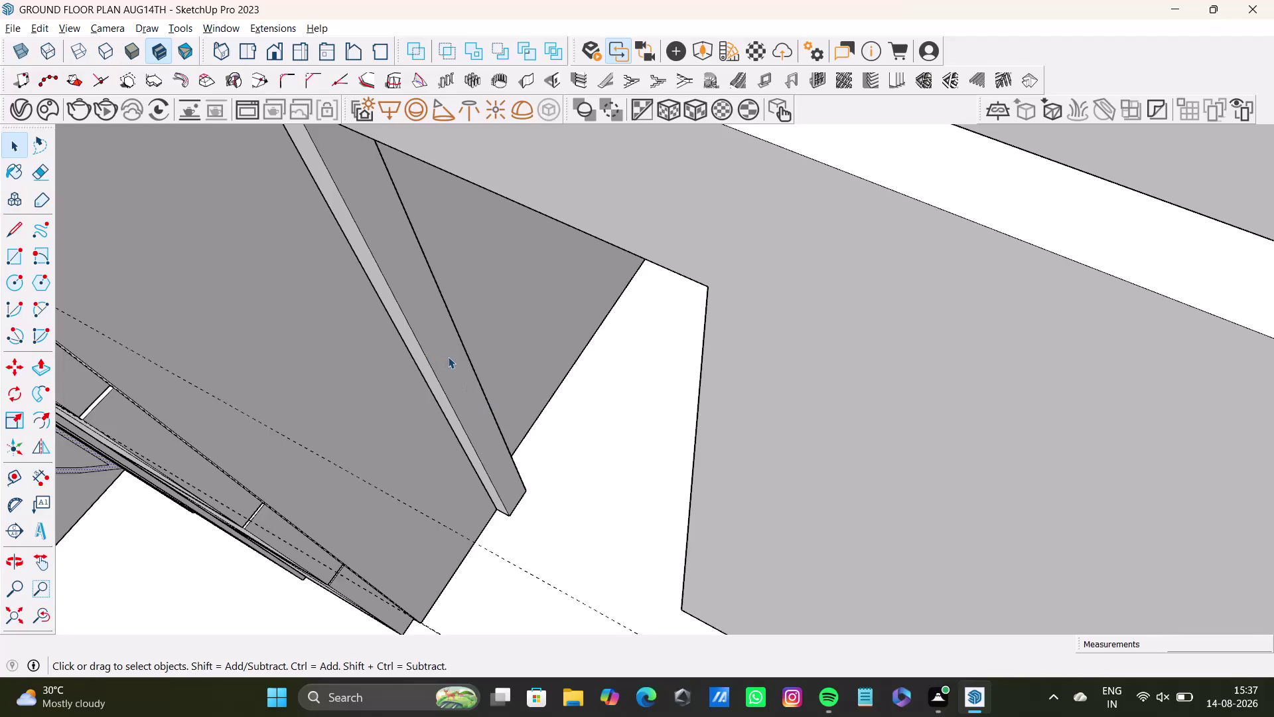
Adjust geometry with the Push/Pull tool, then return to the Select tool.
double_click(448, 356)
drag(454, 361, 458, 367)
double_click(463, 374)
key(p)
drag(466, 385, 498, 401)
key(space)
scroll(down, 3)
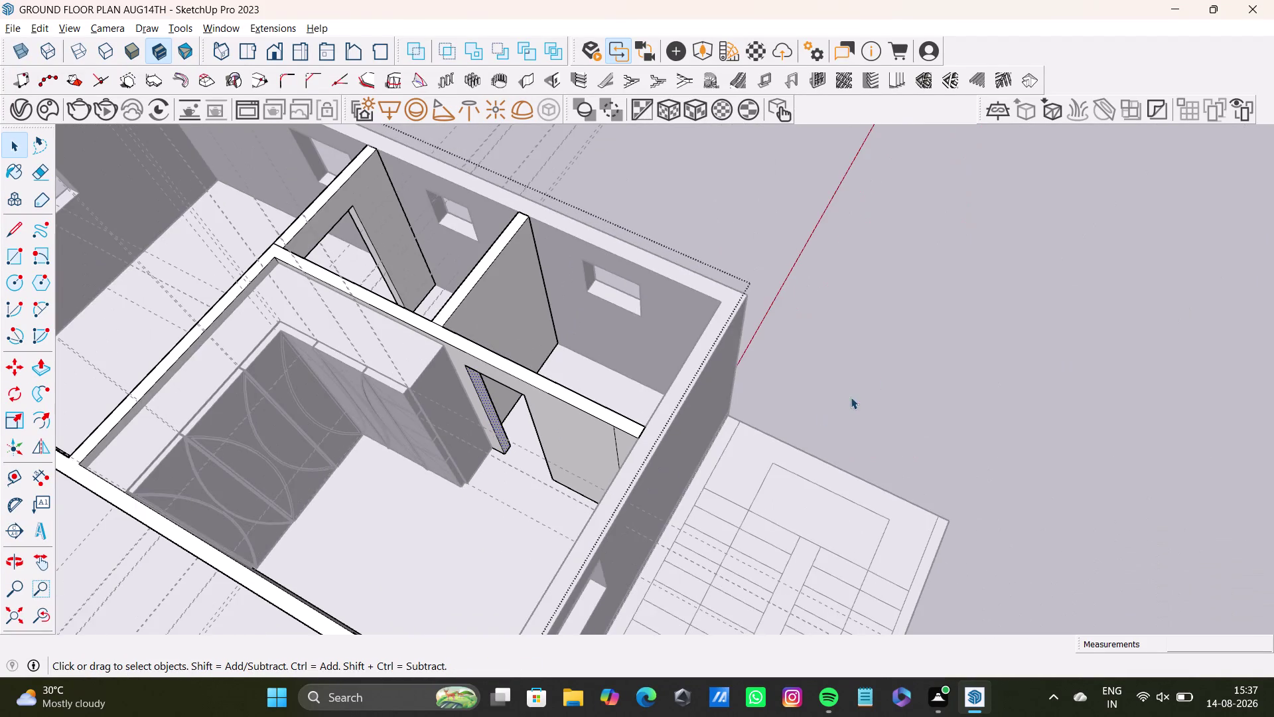
click(912, 363)
key(space)
Orbit into the wardrobe room around the arched-door wardrobes.
middle_drag(236, 444, 203, 331)
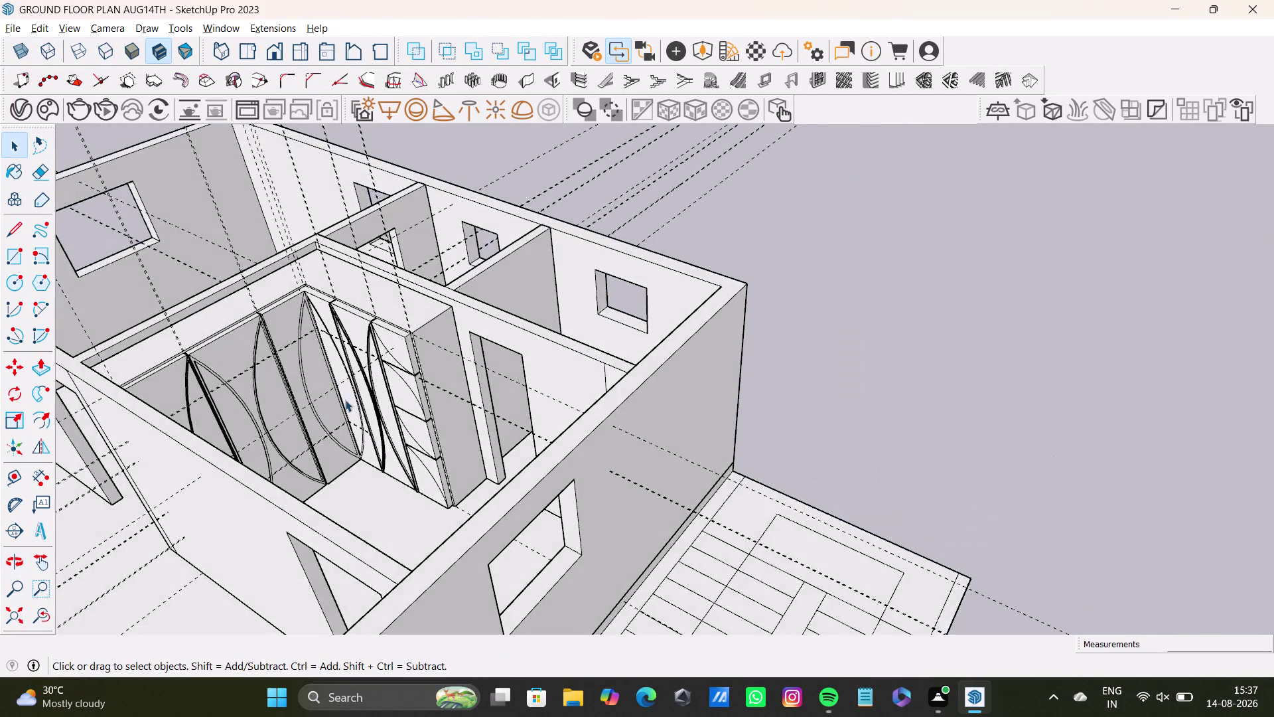
scroll(up, 3)
middle_drag(345, 399, 480, 362)
middle_drag(537, 399, 125, 426)
middle_drag(321, 394, 491, 568)
middle_drag(532, 585, 805, 577)
middle_drag(716, 528, 530, 654)
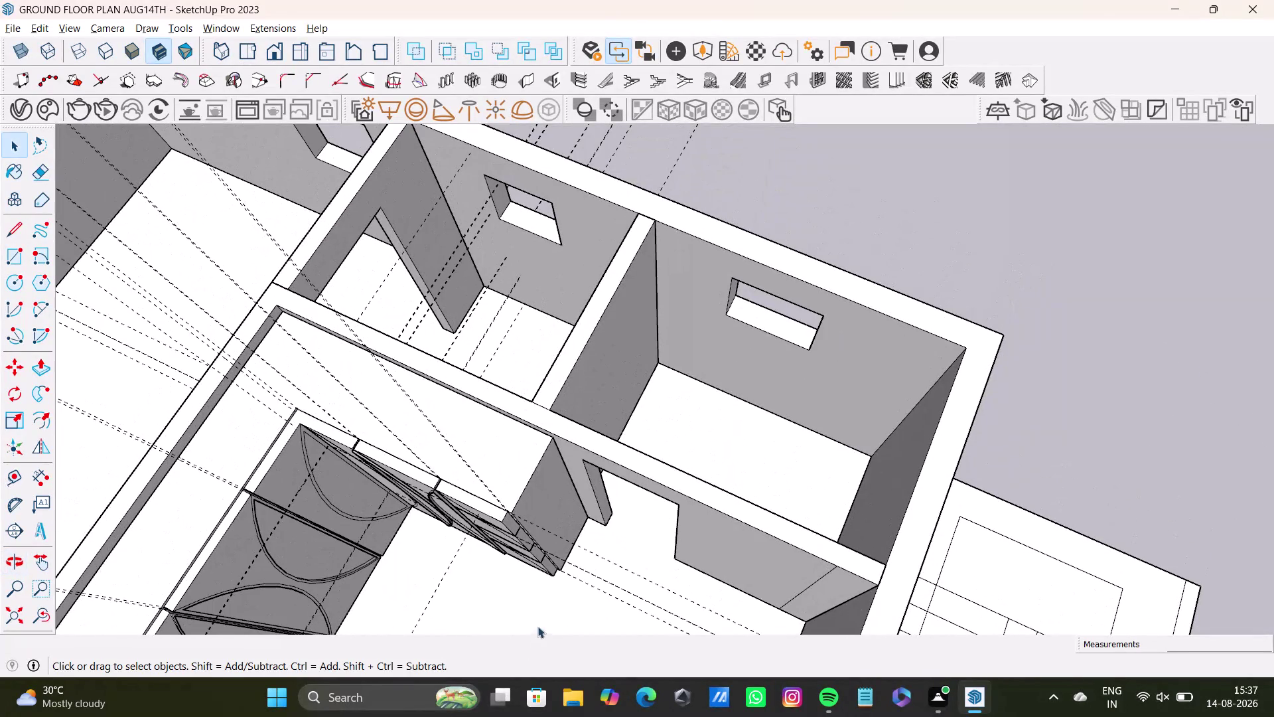
scroll(up, 3)
Inspect the wardrobe's top and side edge, then orbit back over the floor plan.
middle_drag(511, 518, 651, 369)
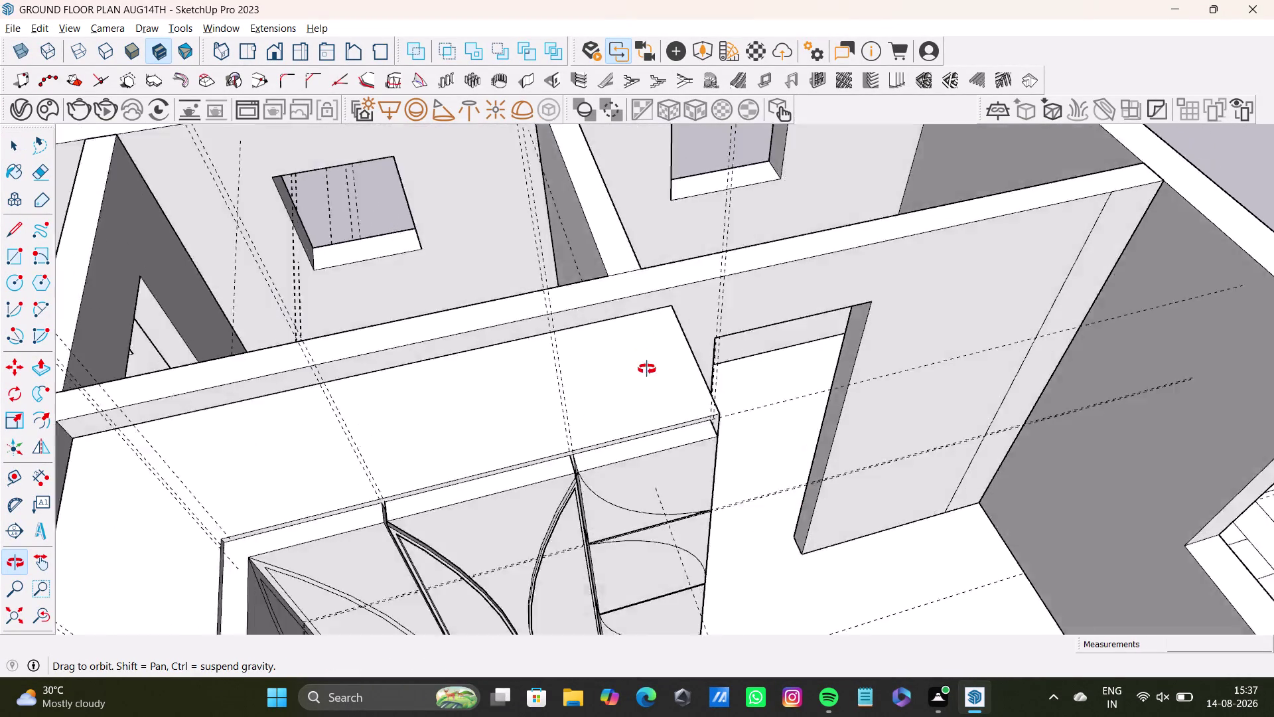
middle_drag(650, 370, 580, 479)
scroll(up, 3)
middle_drag(563, 509, 386, 438)
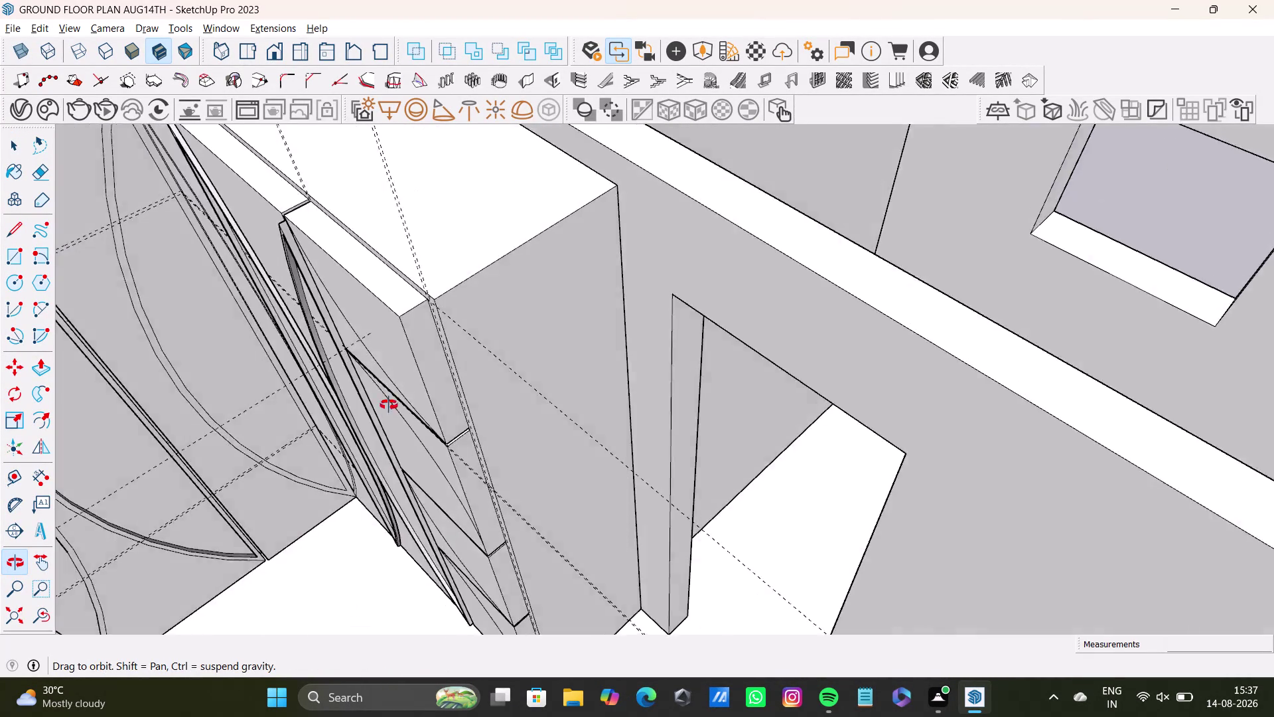
middle_drag(386, 438, 349, 534)
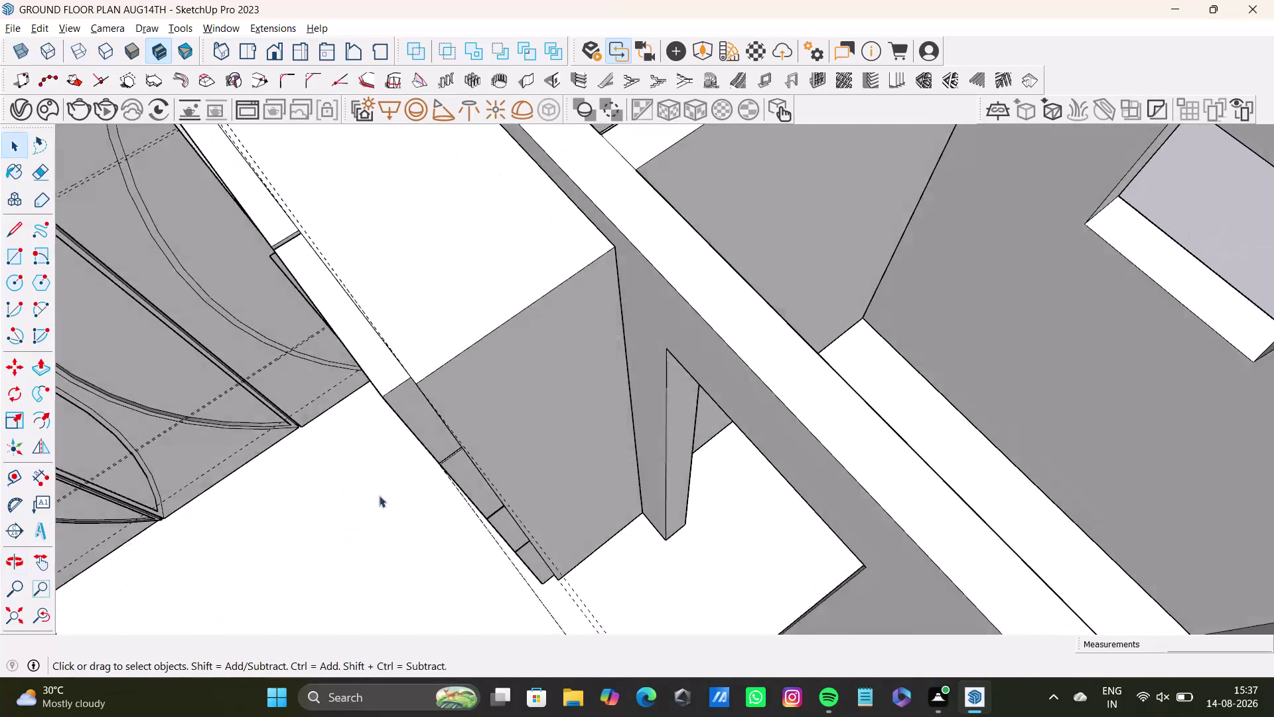
scroll(down, 3)
middle_drag(485, 511, 442, 623)
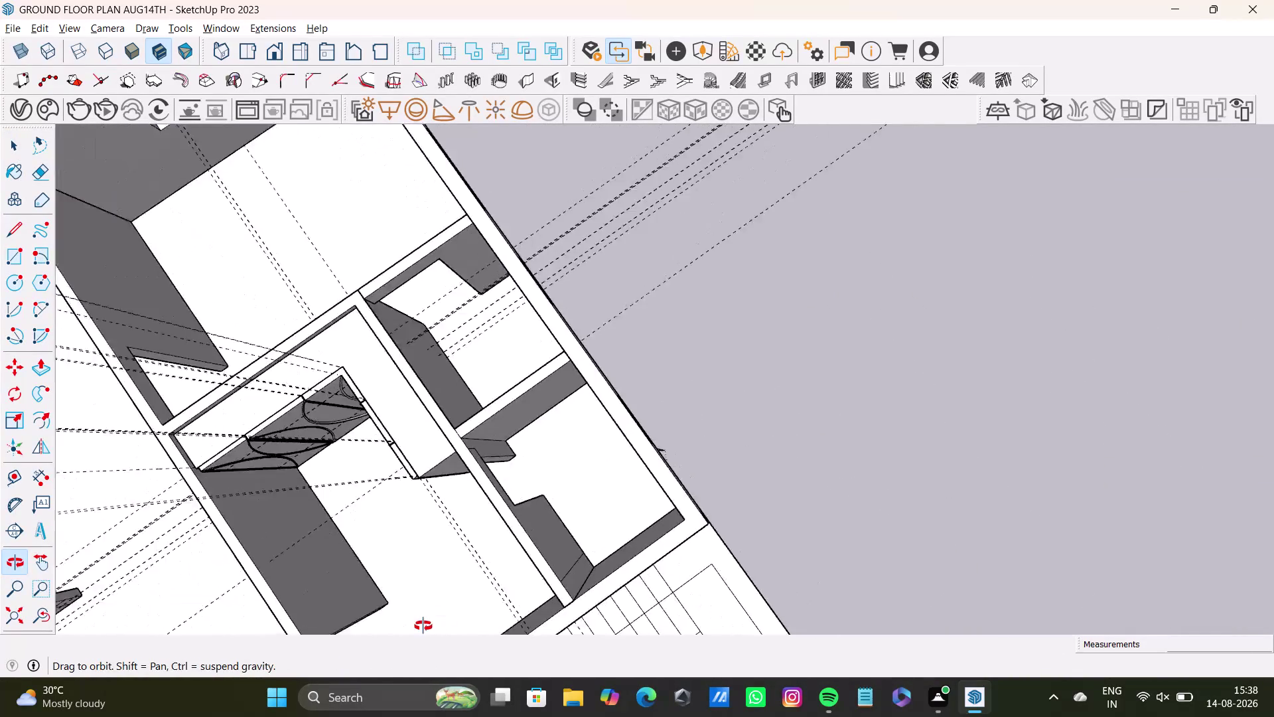
middle_drag(442, 623, 373, 620)
Orbit past the rooms beside the wardrobes to face the bathroom vanity.
scroll(up, 3)
middle_drag(526, 450, 612, 574)
middle_drag(611, 536, 463, 341)
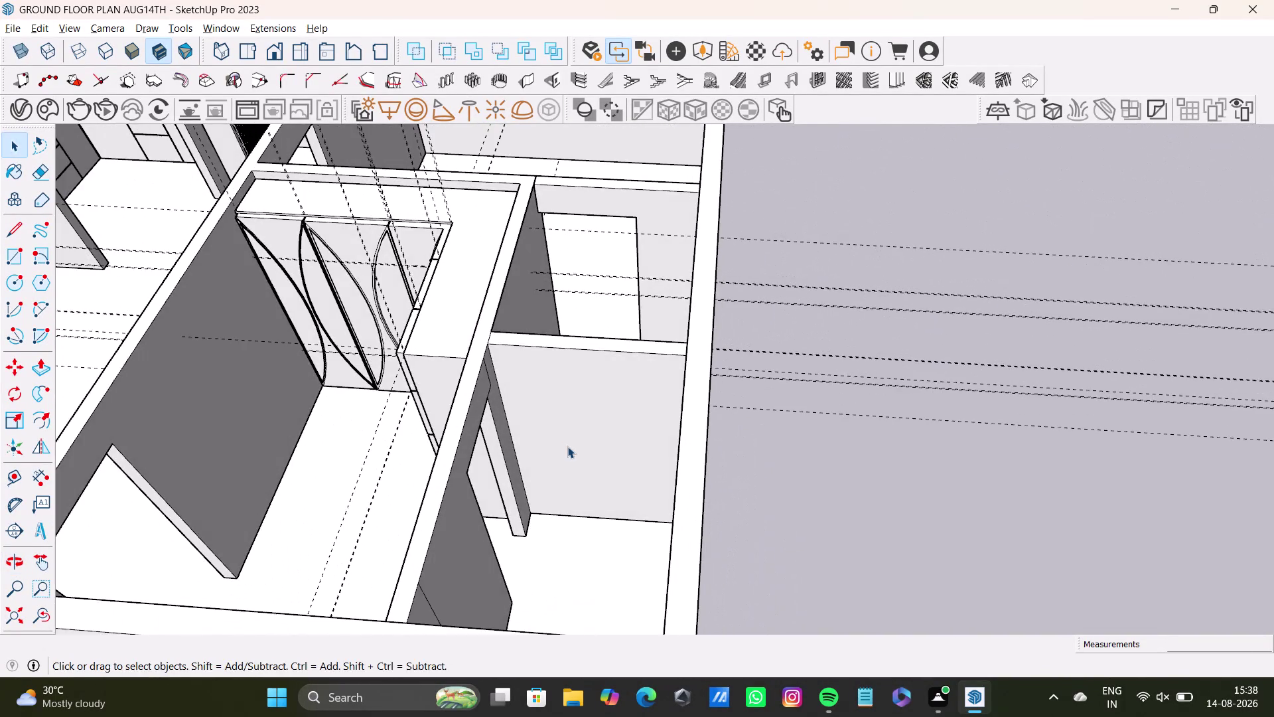
middle_drag(567, 446, 543, 511)
middle_drag(601, 416, 668, 685)
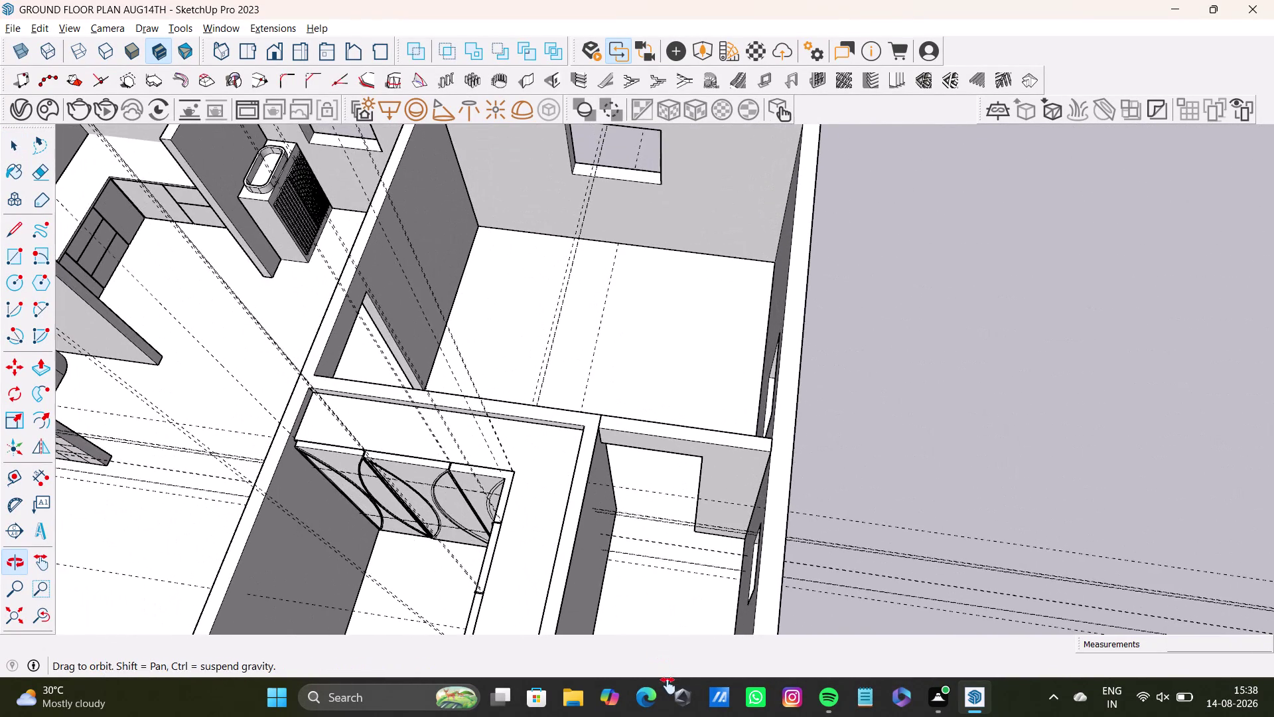
middle_drag(669, 685, 729, 716)
scroll(up, 3)
middle_drag(329, 223, 438, 396)
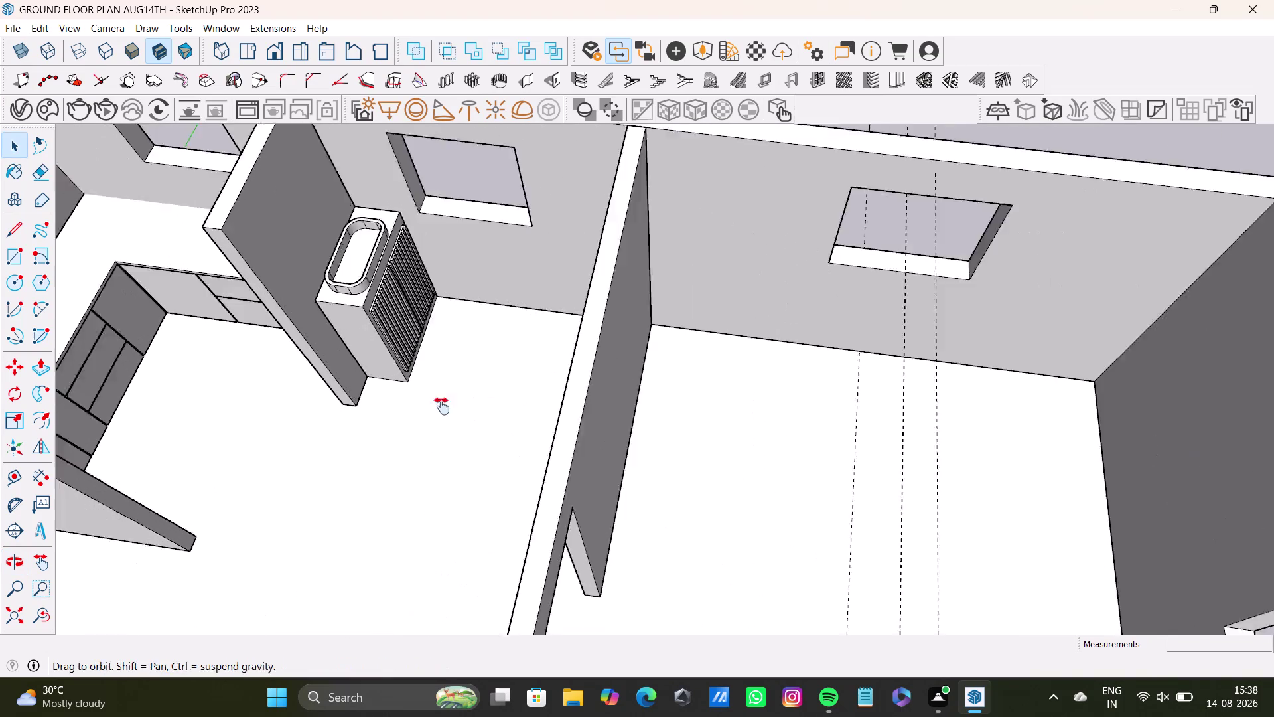
middle_drag(438, 396, 459, 458)
Select the whole fluted-door vanity basin.
double_click(416, 410)
double_click(418, 417)
click(422, 422)
click(425, 426)
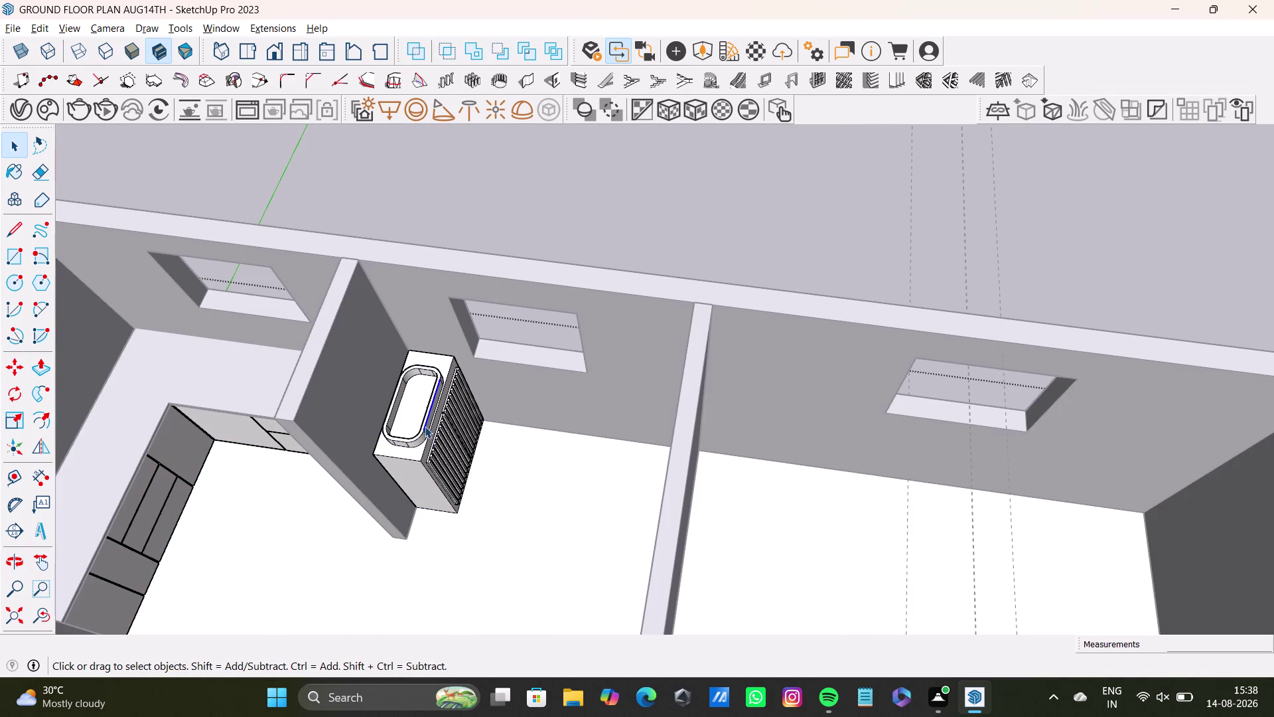
double_click(419, 441)
click(414, 440)
scroll(up, 3)
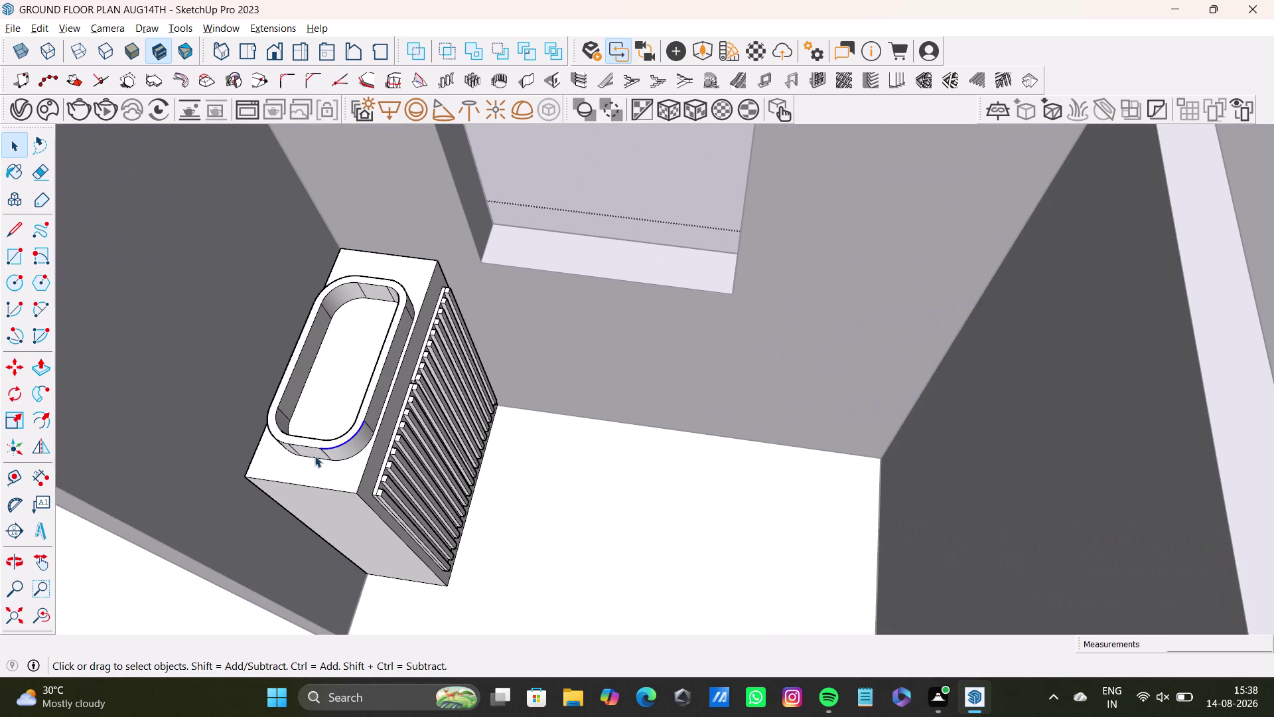
click(313, 456)
triple_click(314, 452)
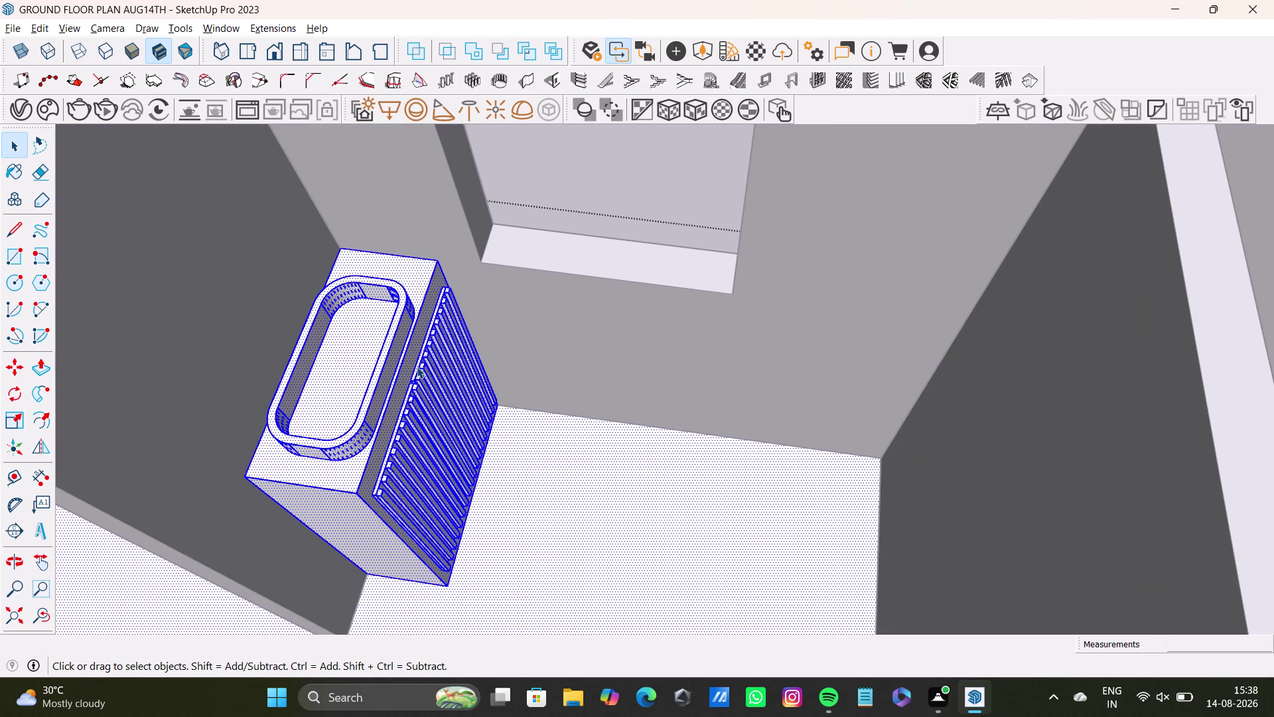
Start copying the vanity with Move, then cancel the copy.
key(m)
click(358, 492)
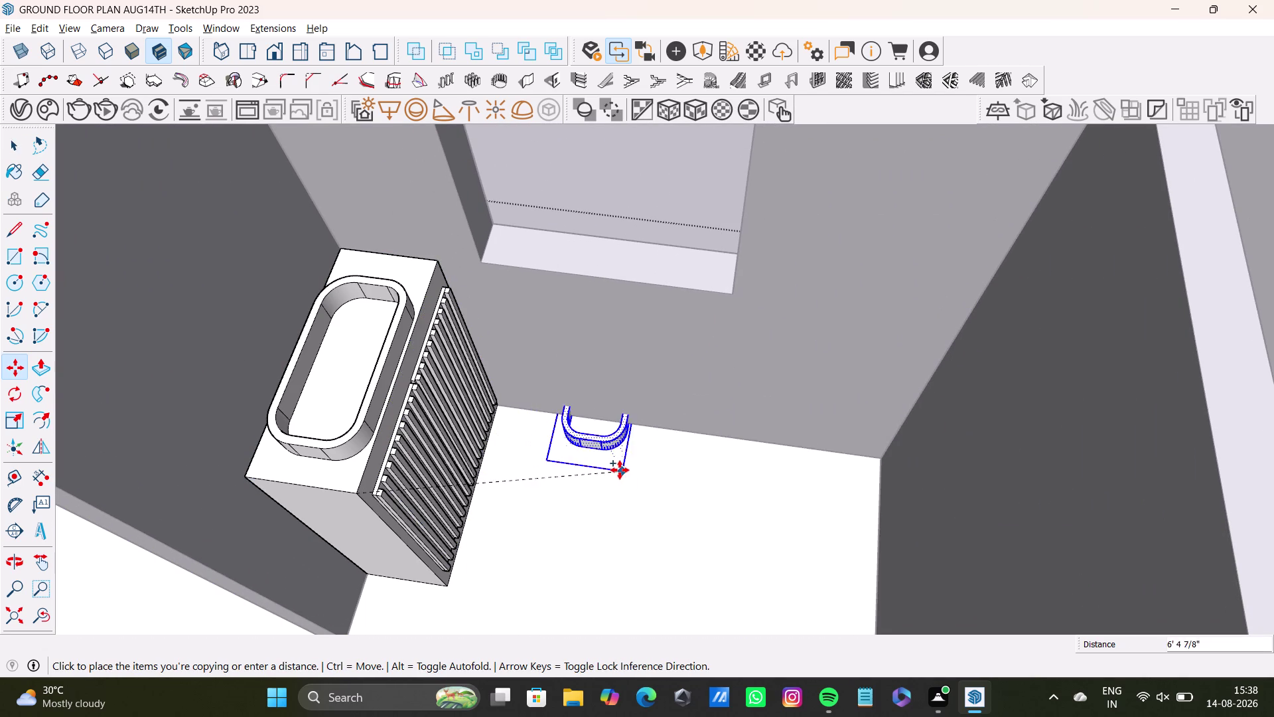
scroll(down, 3)
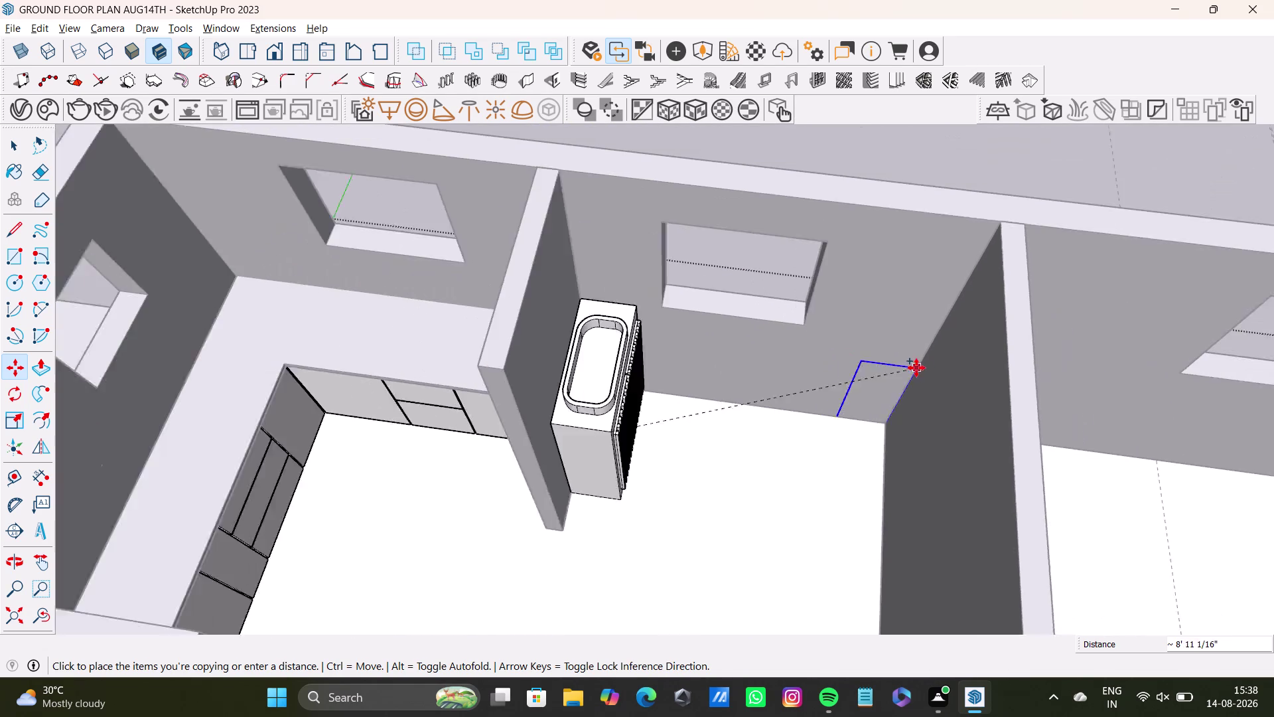
scroll(down, 3)
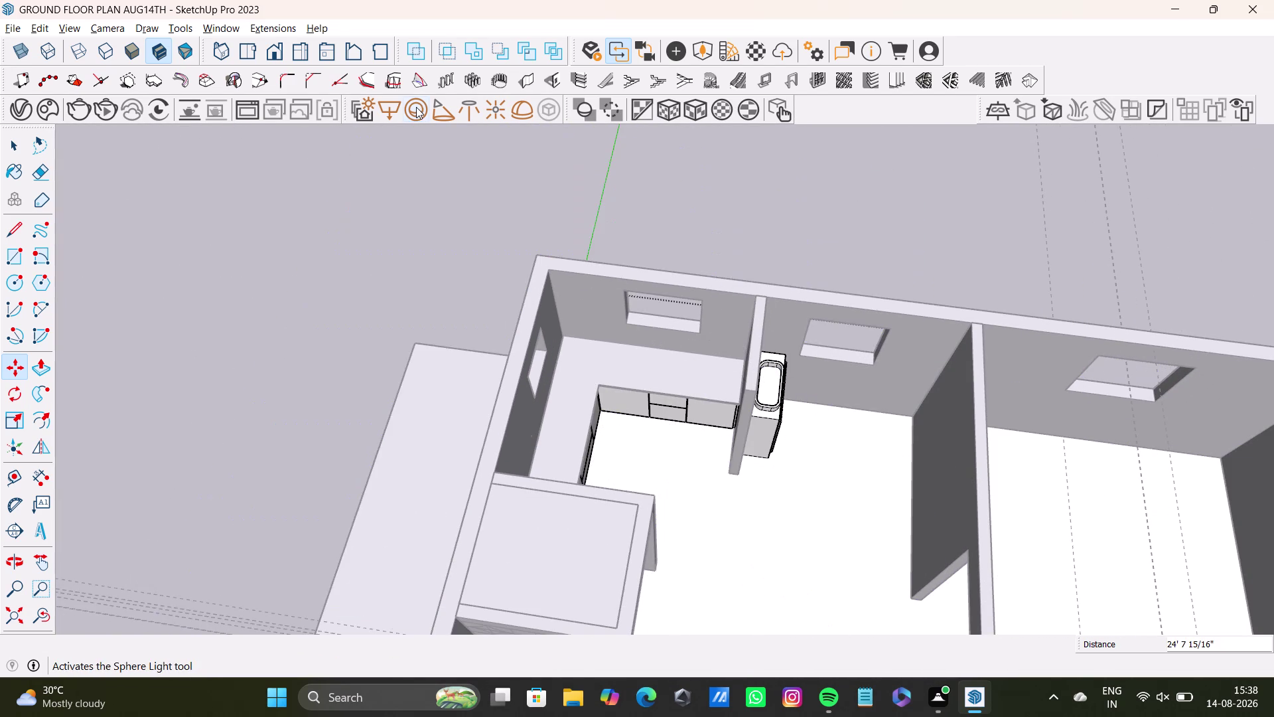
key(space)
Reselect the vanity, try copying it again, and undo the unwanted copy.
scroll(up, 3)
middle_drag(770, 392, 593, 434)
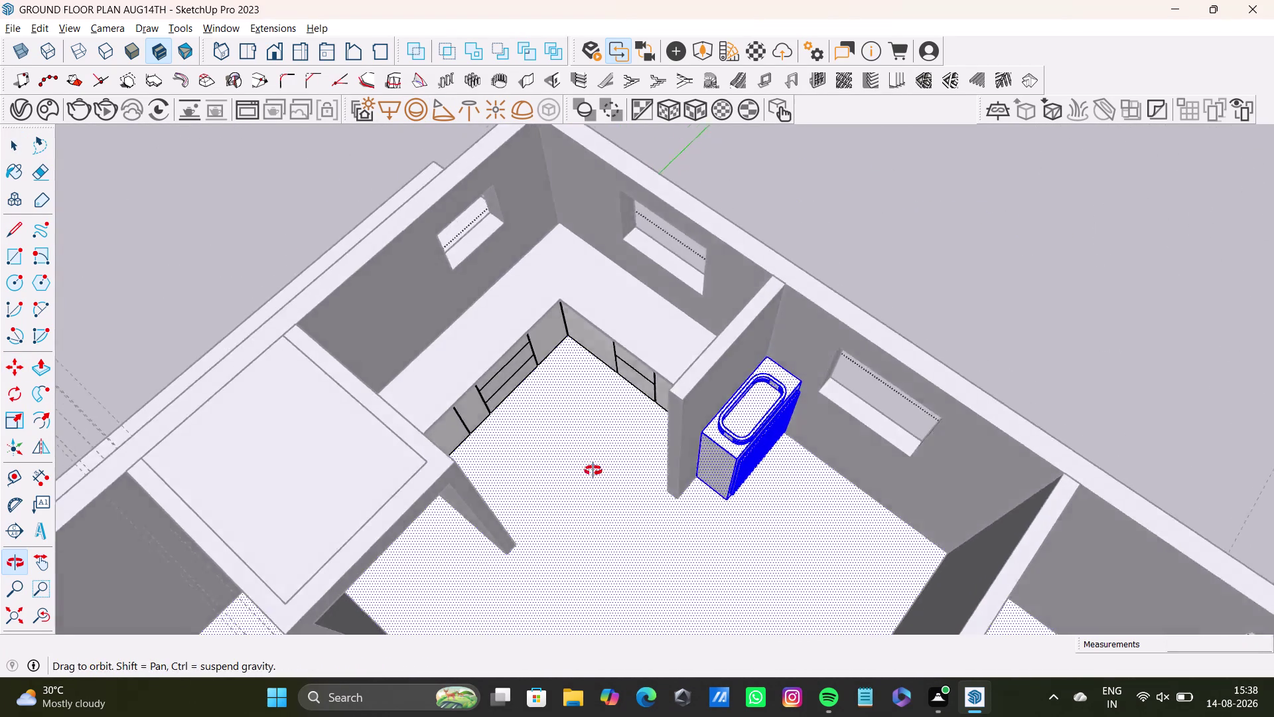
middle_drag(593, 434, 593, 496)
click(590, 433)
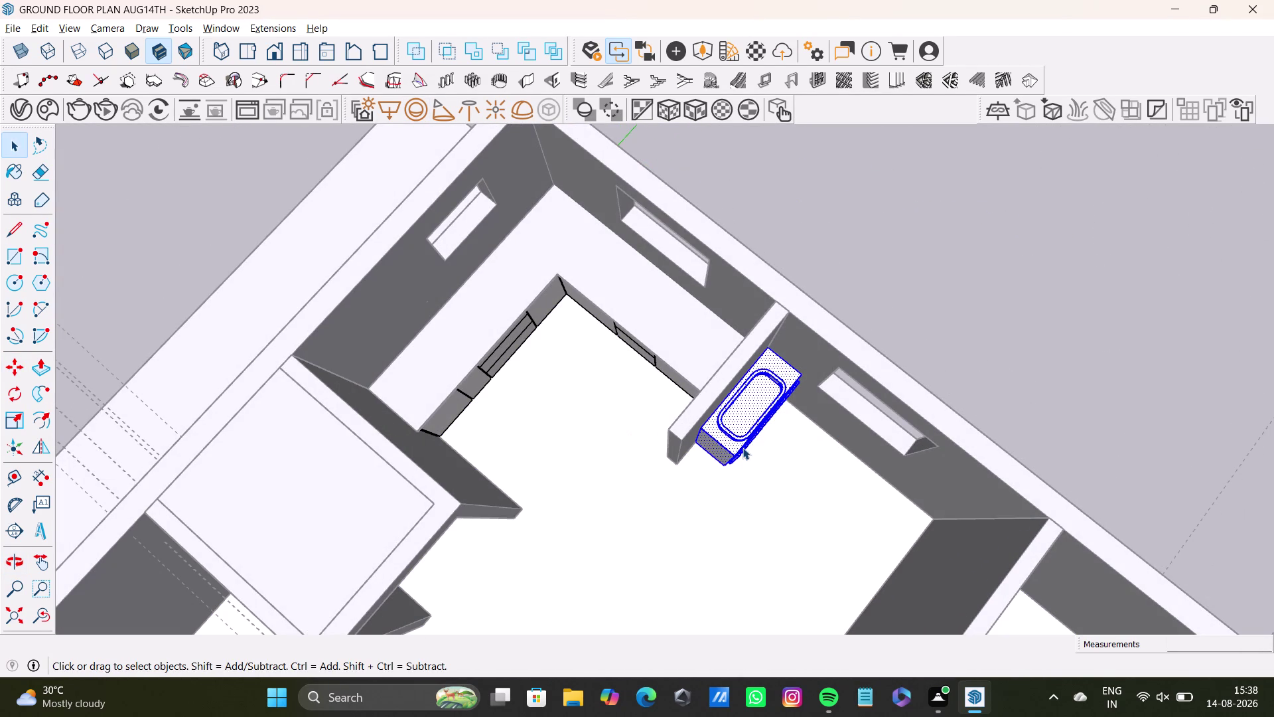
key(m)
click(731, 457)
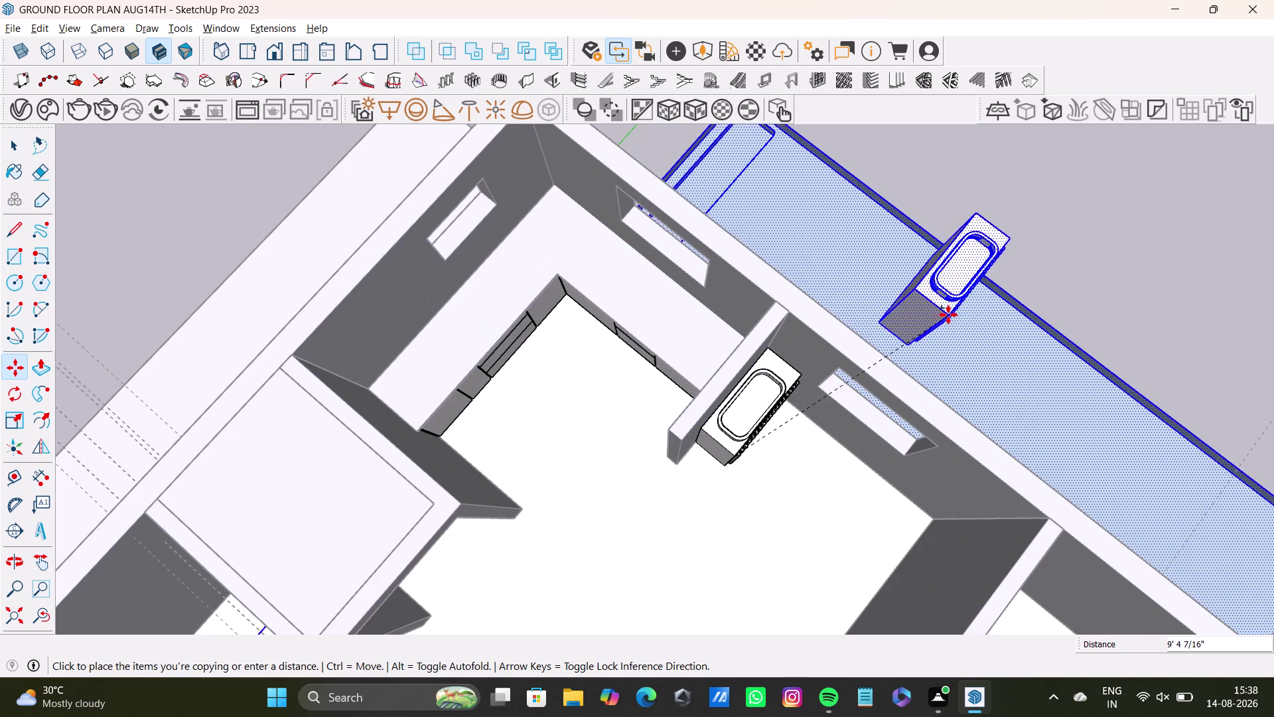
scroll(down, 3)
middle_drag(909, 268, 320, 410)
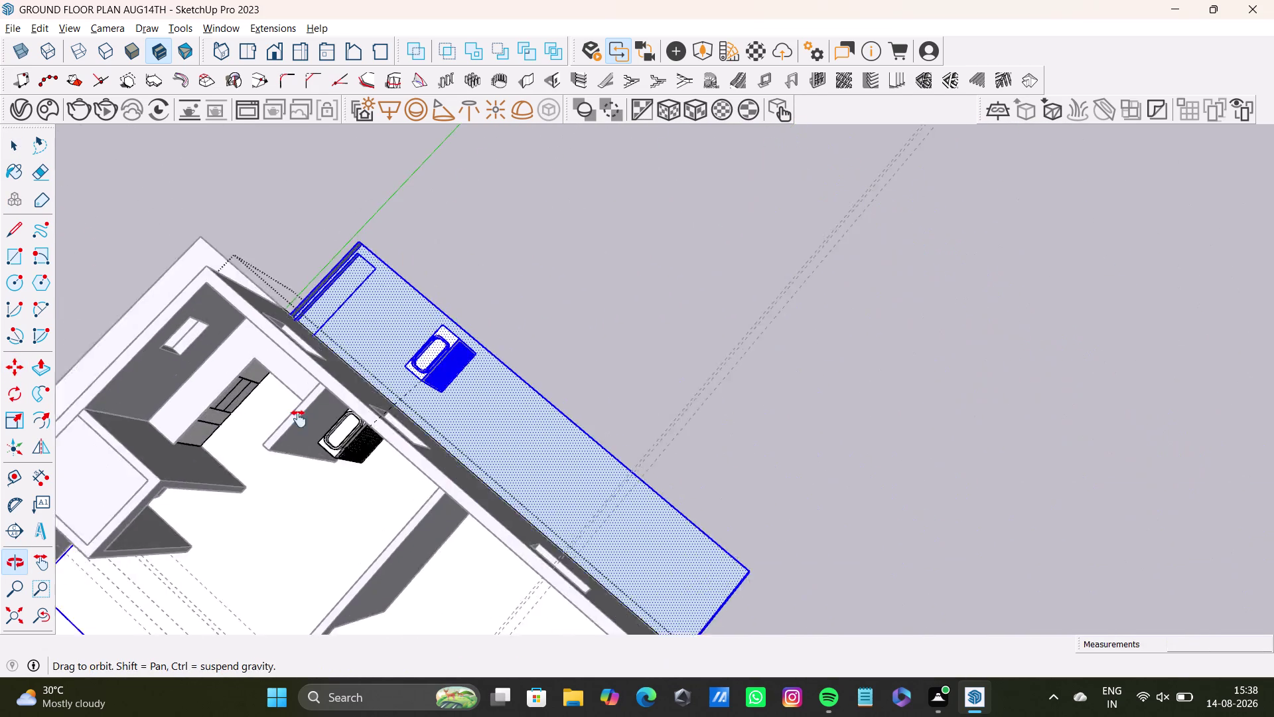
middle_drag(320, 410, 249, 438)
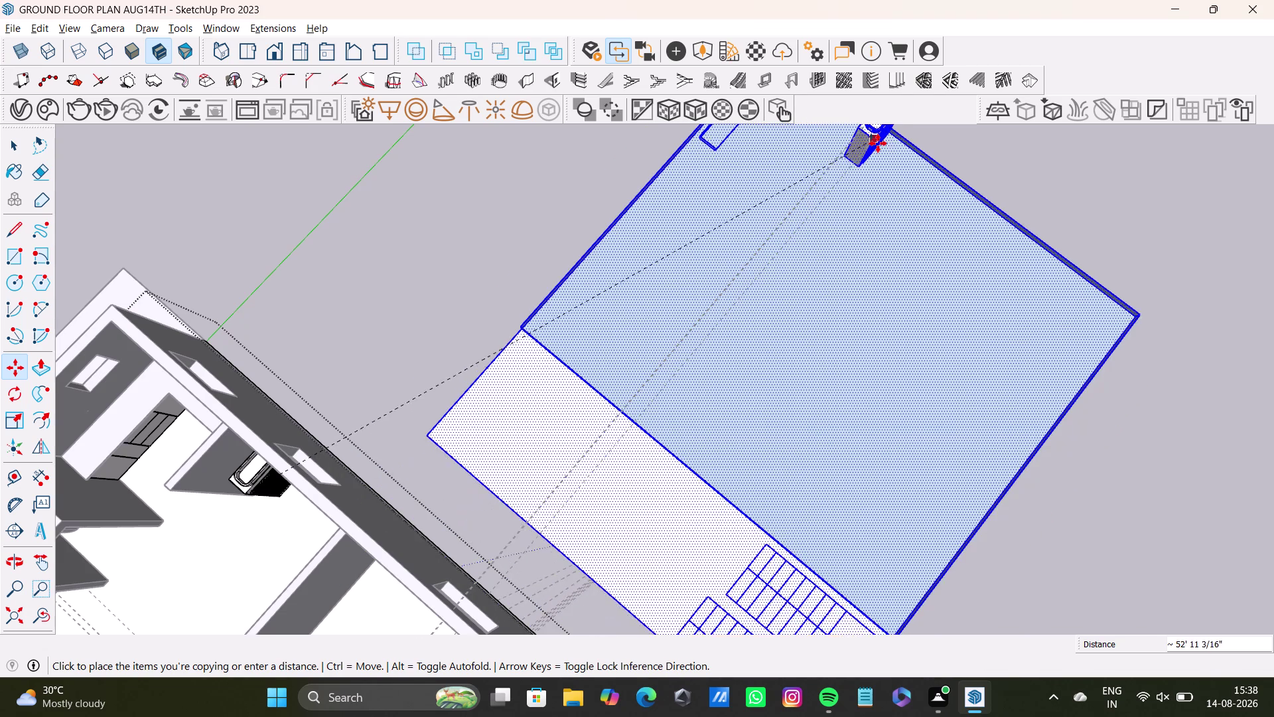
key(ctrl+z)
Return to Select and zoom back in on the bathroom vanity.
middle_drag(203, 512, 618, 375)
scroll(up, 3)
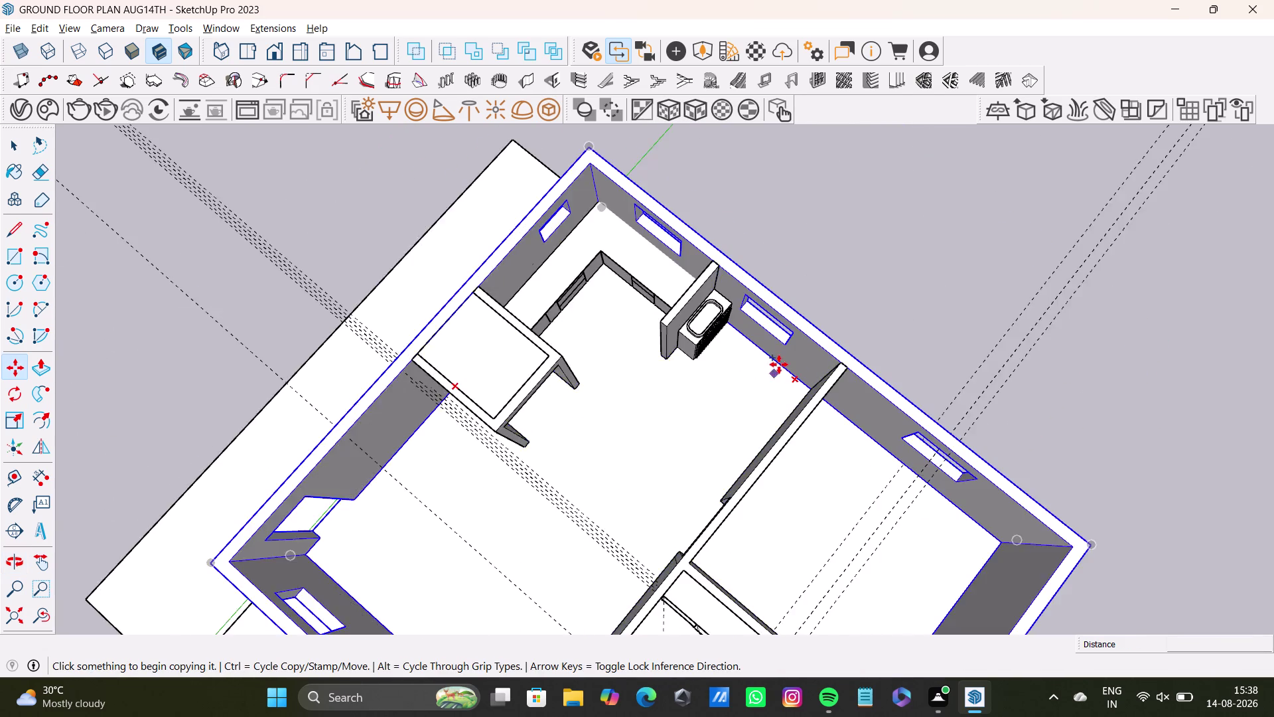
scroll(up, 3)
key(space)
scroll(up, 3)
middle_drag(614, 309, 729, 279)
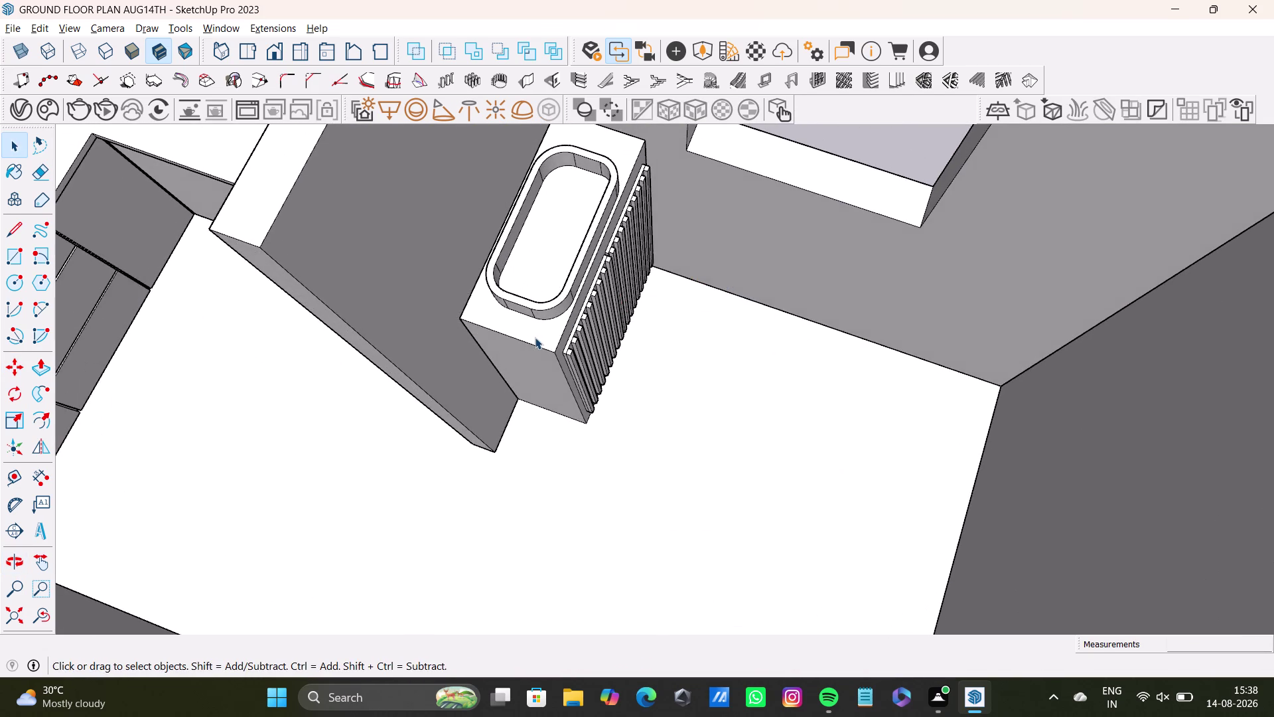
Reselect the entire vanity basin.
triple_click(535, 338)
click(544, 344)
double_click(549, 357)
click(548, 345)
double_click(547, 345)
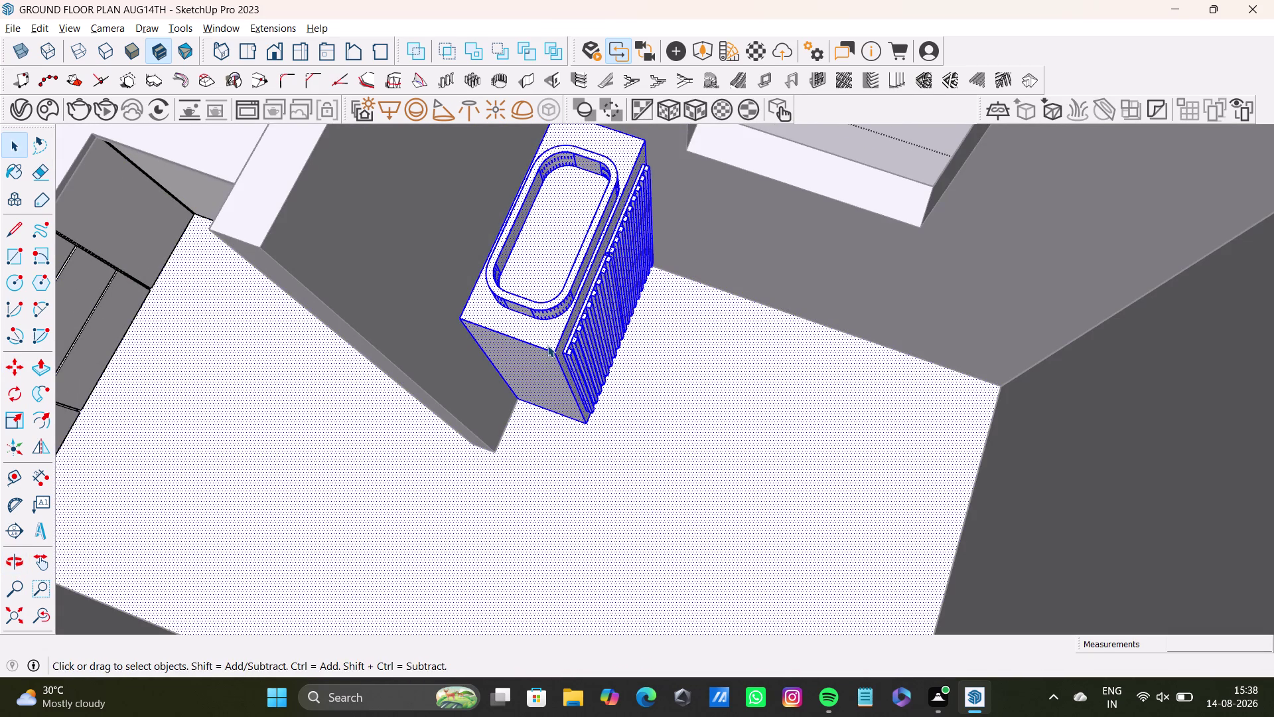
double_click(548, 344)
click(548, 344)
triple_click(547, 358)
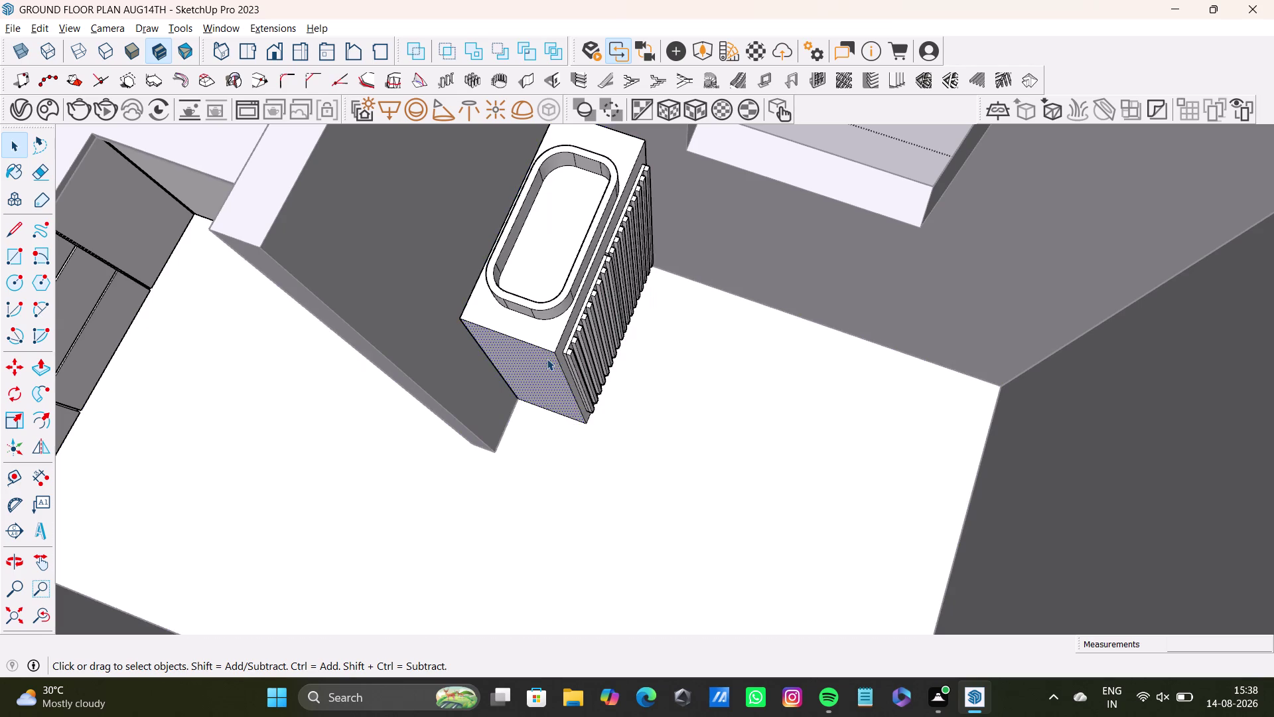
Select the vanity's front and top faces.
double_click(549, 361)
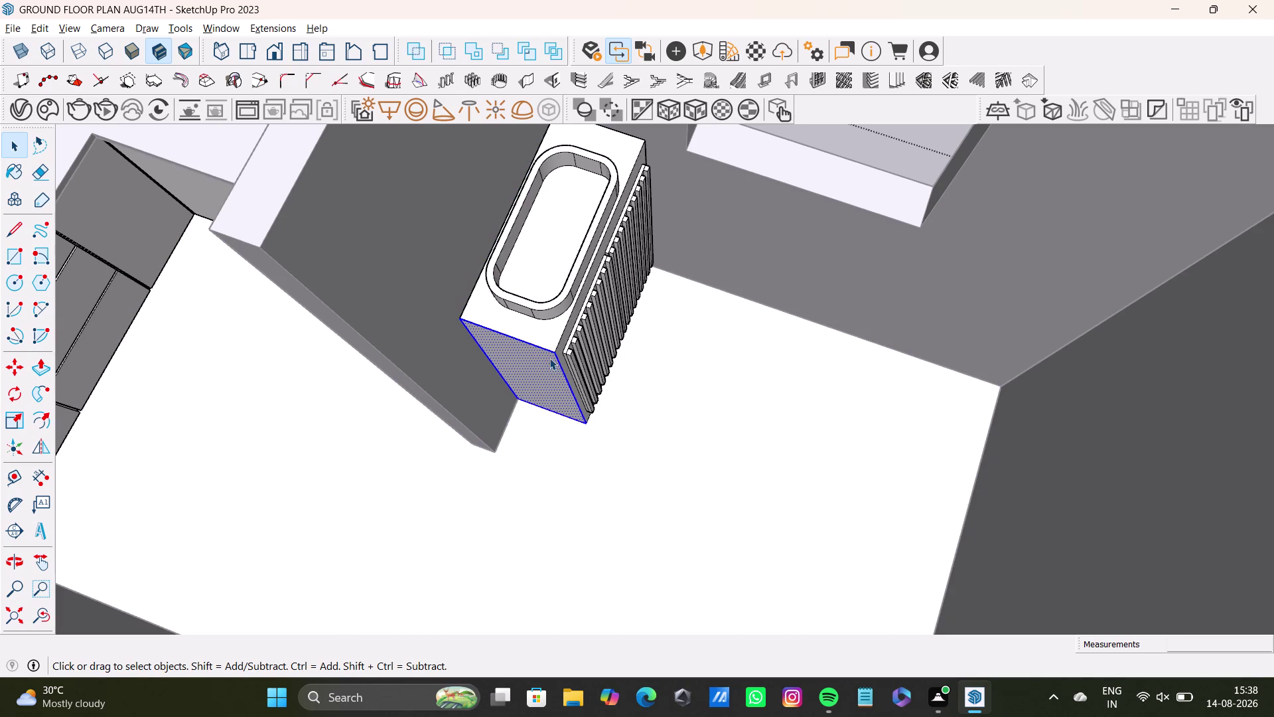
double_click(551, 341)
double_click(564, 356)
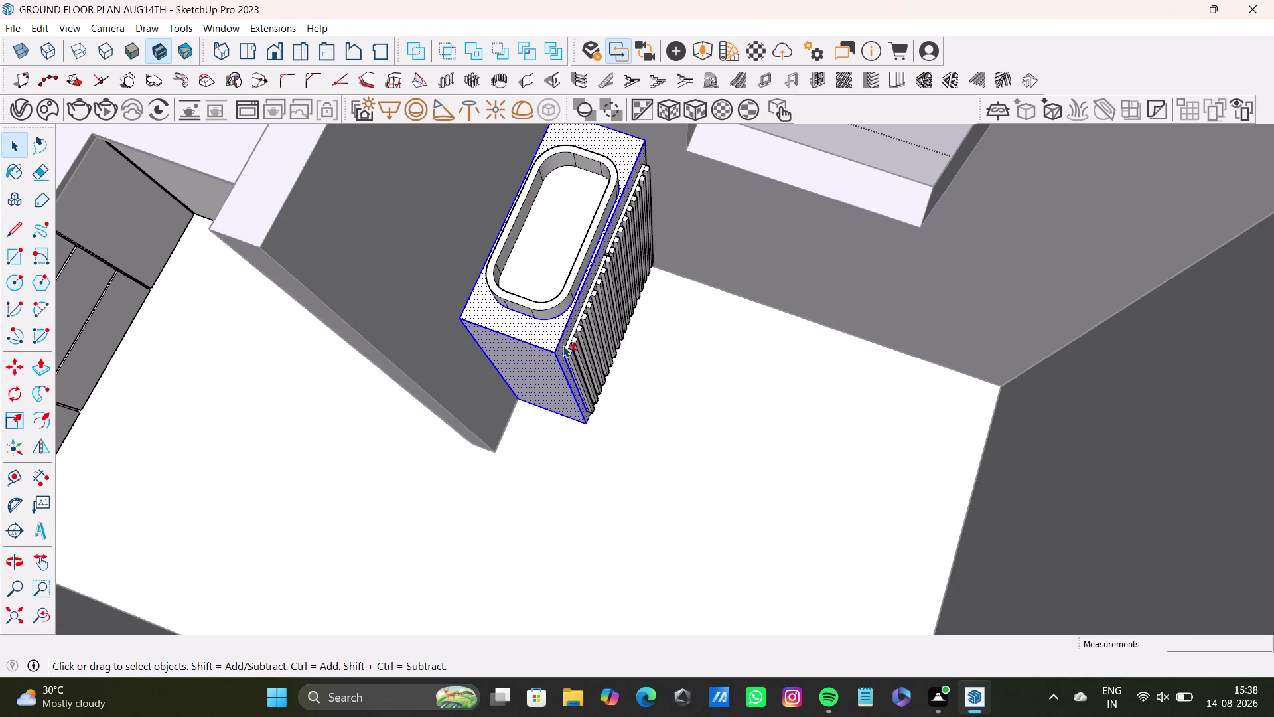
double_click(562, 343)
double_click(565, 339)
Orbit around the vanity and away toward the house model.
middle_drag(578, 344, 516, 348)
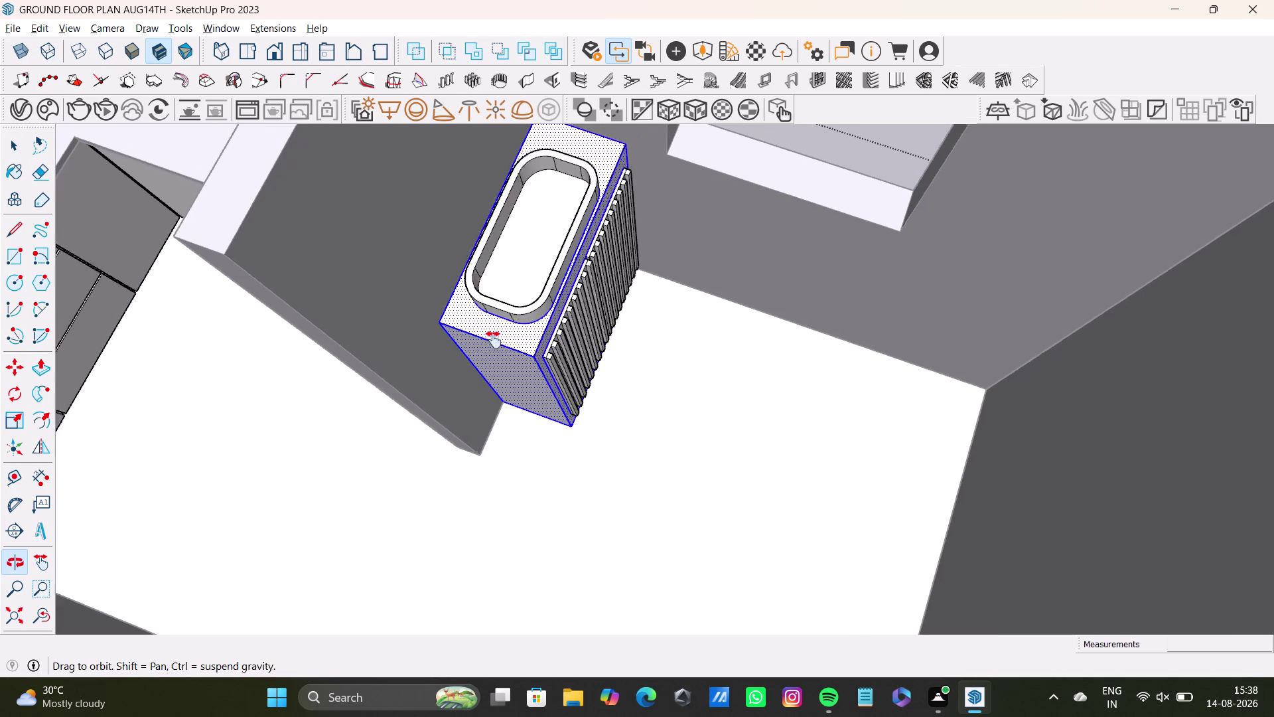
middle_drag(516, 349, 443, 276)
middle_drag(535, 299, 738, 485)
middle_drag(753, 522, 509, 230)
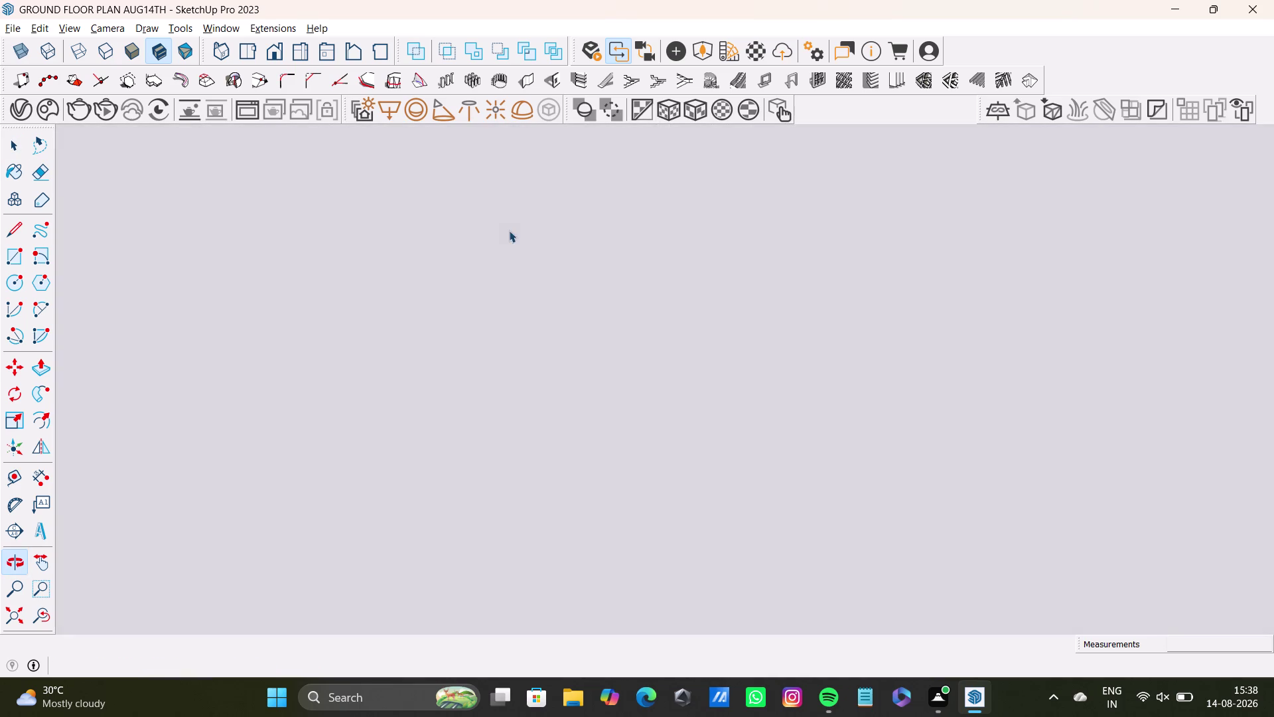
middle_drag(595, 386, 831, 436)
click(16, 605)
middle_drag(614, 315, 545, 680)
Zoom and orbit back in close to the vanity basin.
scroll(up, 3)
middle_drag(780, 451, 182, 588)
scroll(up, 3)
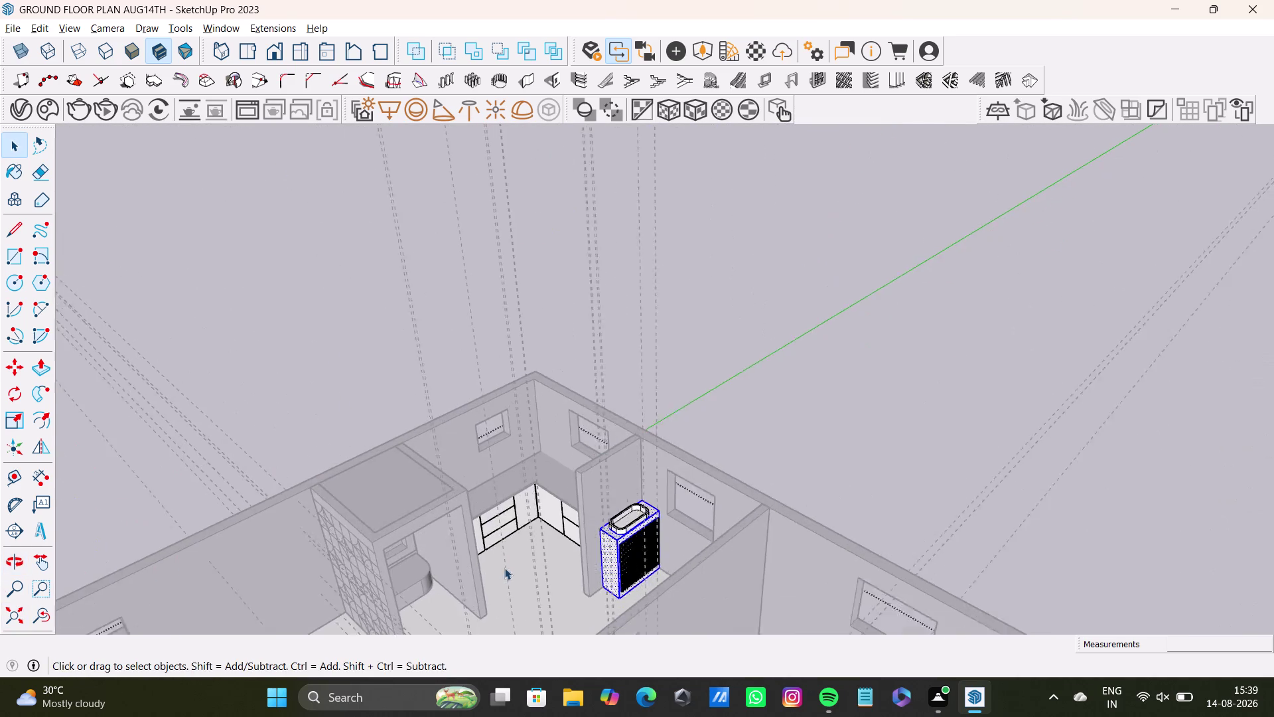
scroll(up, 3)
middle_drag(537, 557, 272, 485)
scroll(up, 3)
middle_drag(335, 470, 551, 540)
middle_drag(231, 496, 470, 448)
scroll(up, 3)
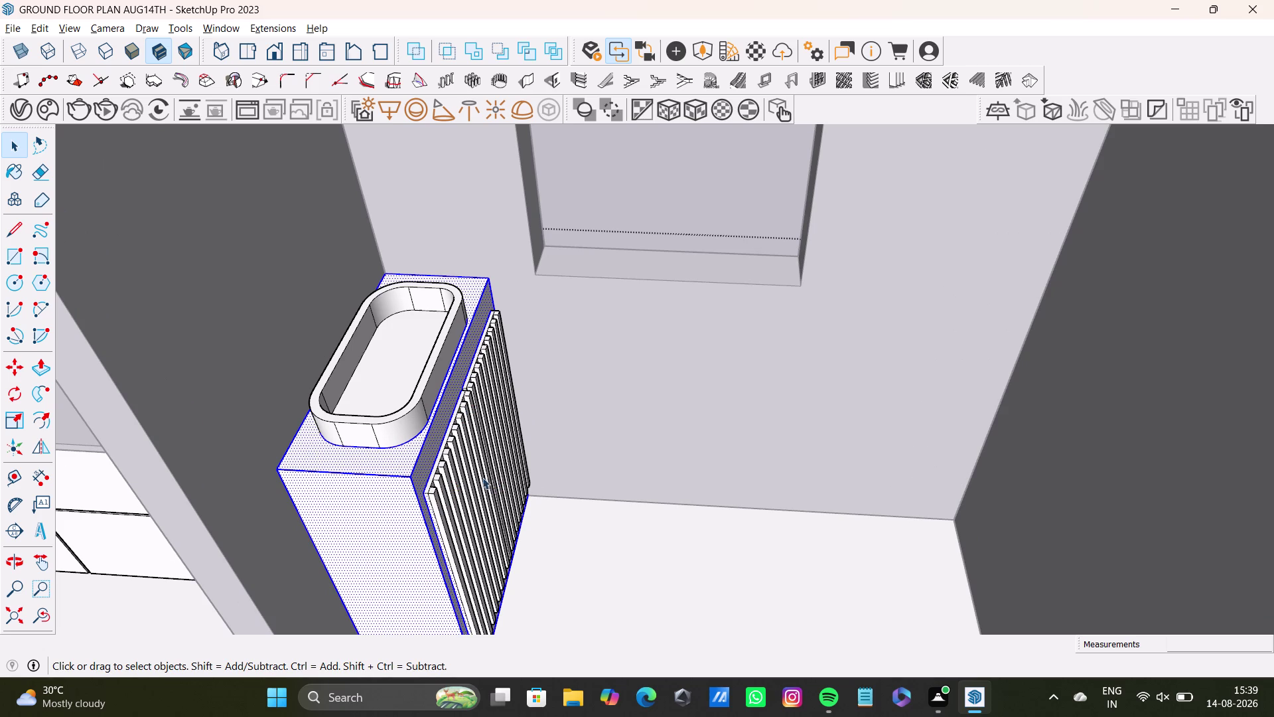
Inspect the vanity basin geometry by opening its groups and faces.
double_click(368, 424)
double_click(398, 429)
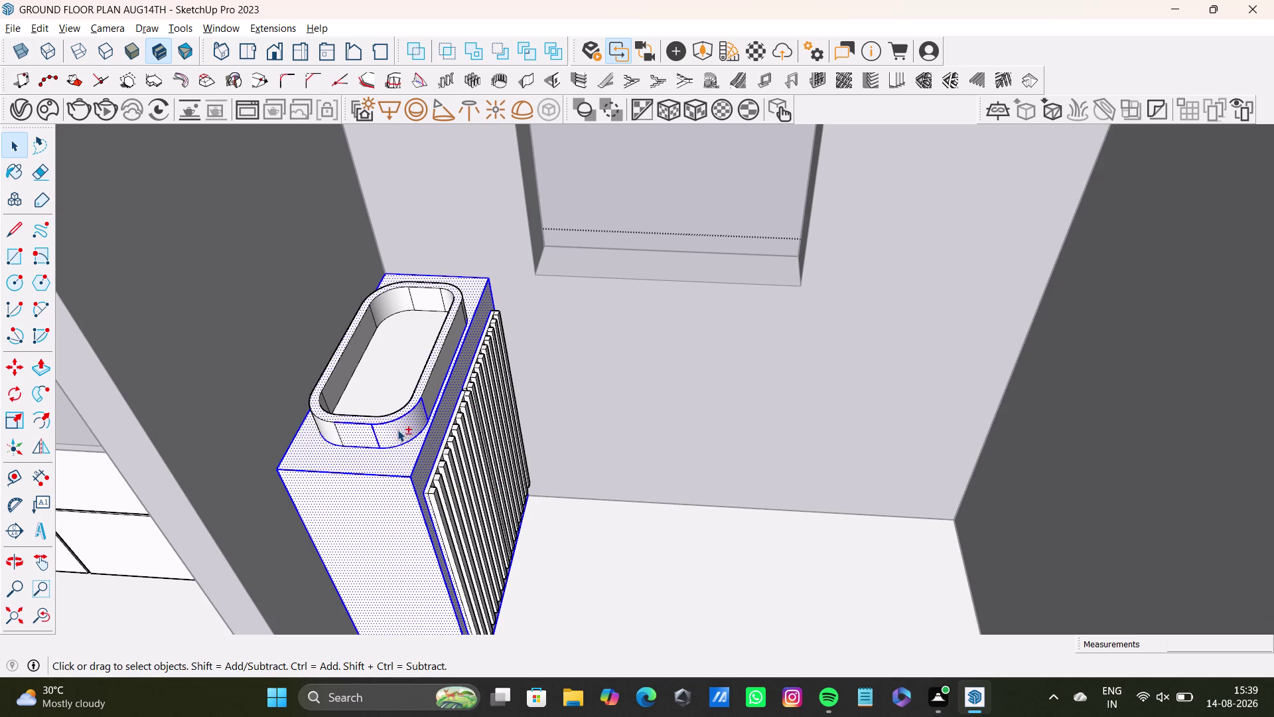
double_click(390, 375)
double_click(338, 388)
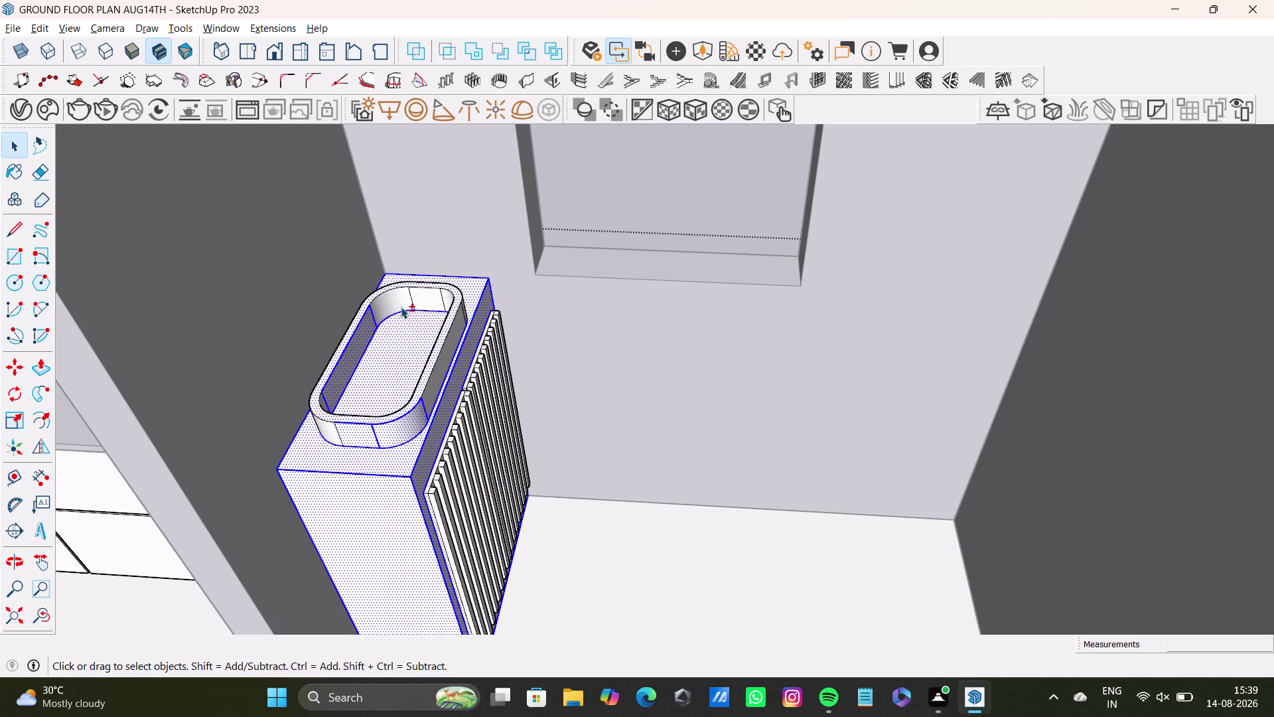
double_click(402, 305)
double_click(435, 292)
double_click(458, 299)
double_click(454, 297)
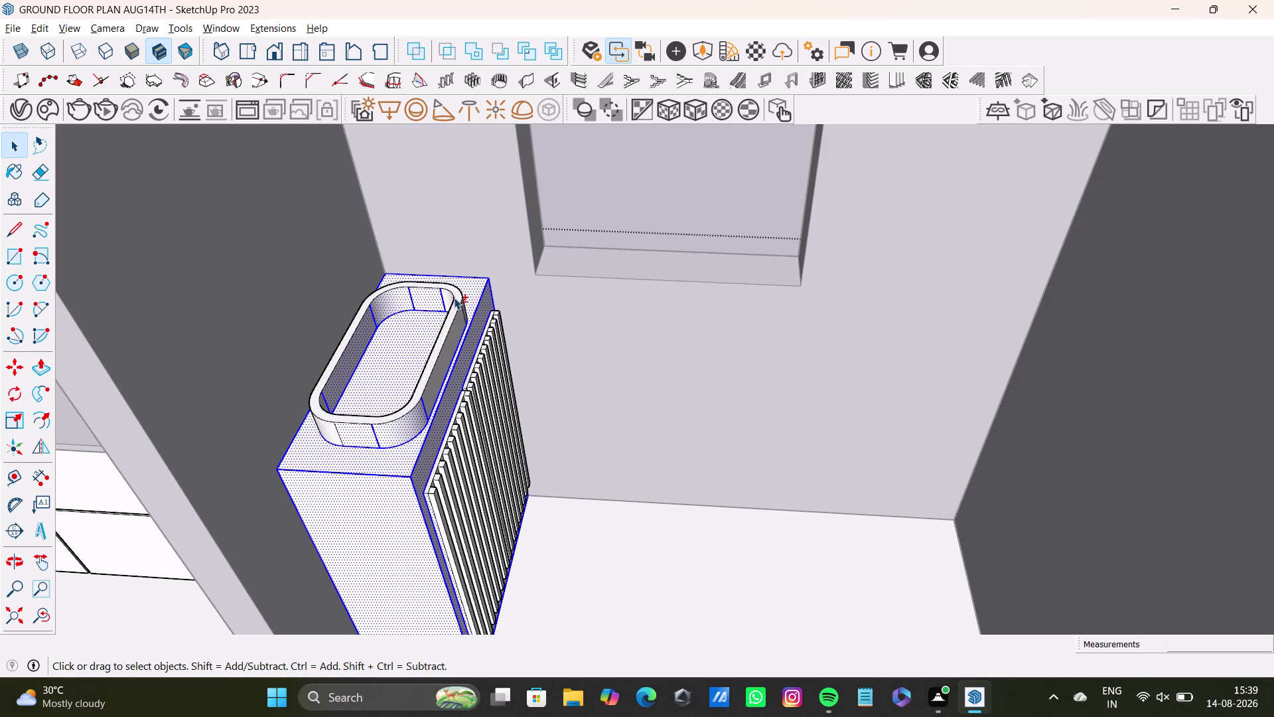
click(448, 322)
click(450, 327)
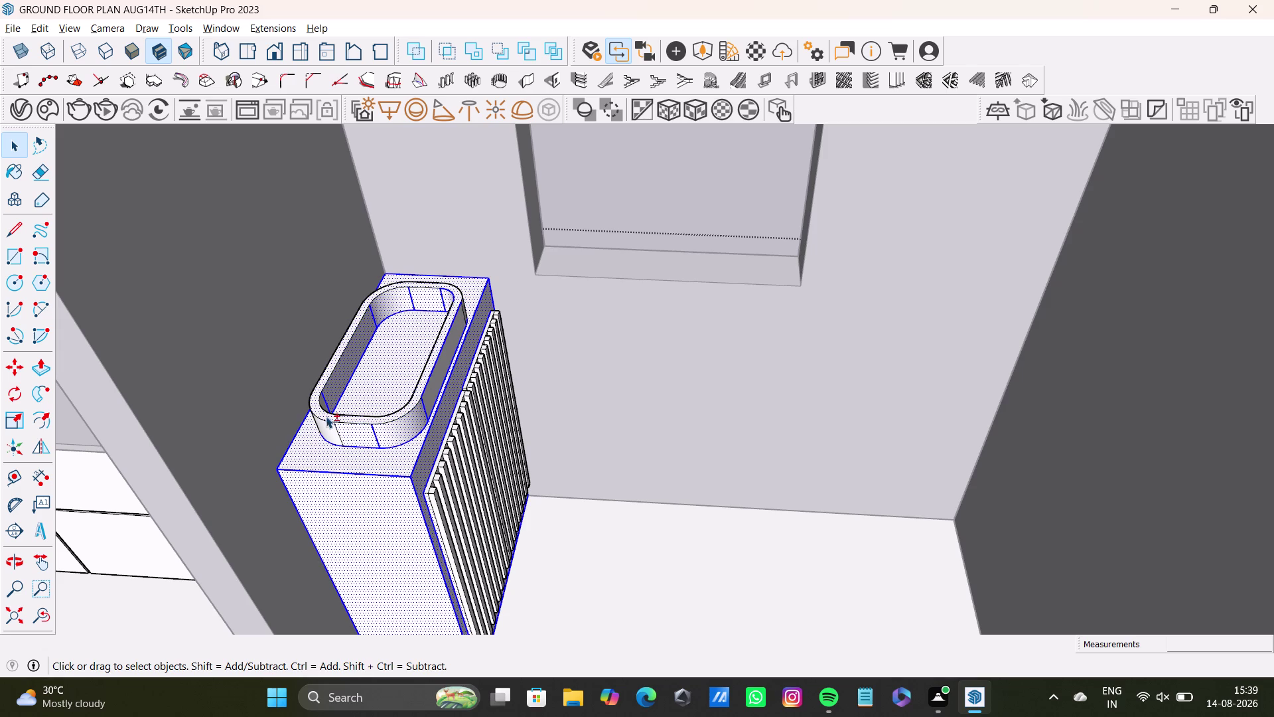
double_click(326, 419)
Orbit around the vanity to view it from the front and above.
middle_drag(522, 541, 455, 548)
middle_drag(501, 549, 354, 564)
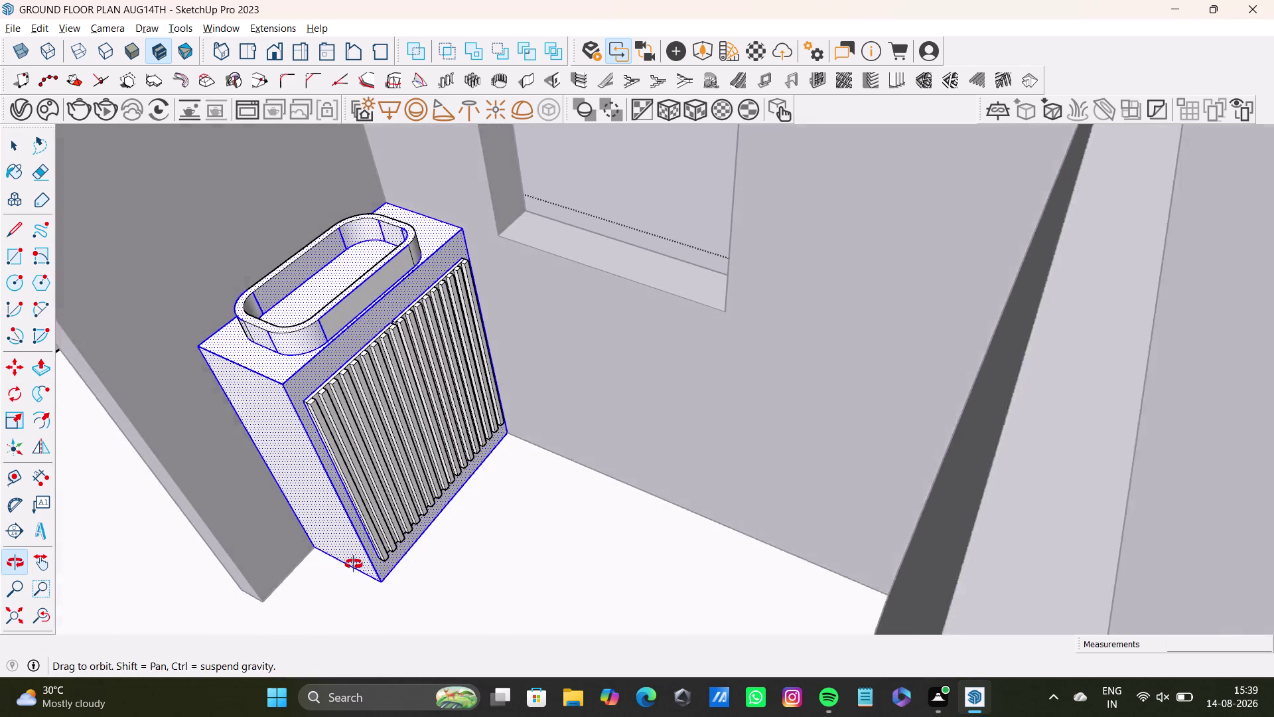
middle_drag(353, 564, 352, 563)
drag(295, 365, 594, 530)
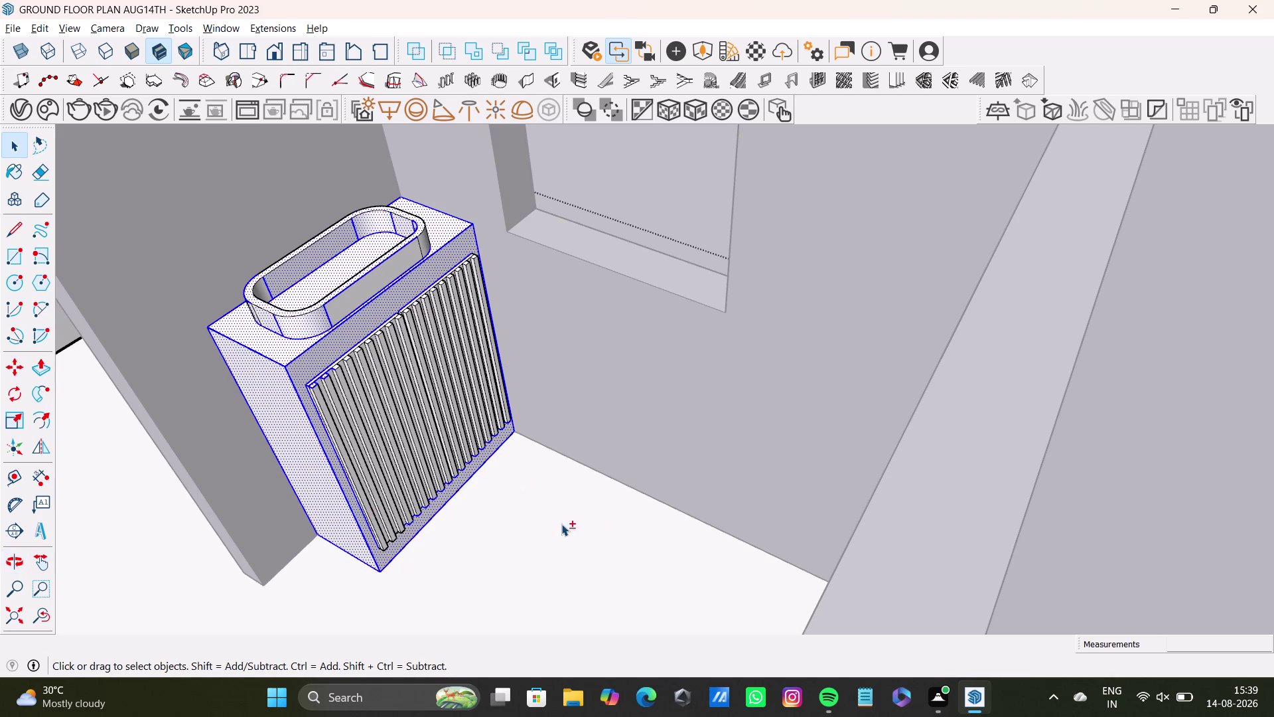
middle_drag(561, 521, 325, 587)
middle_drag(507, 416, 641, 675)
middle_drag(628, 640, 480, 576)
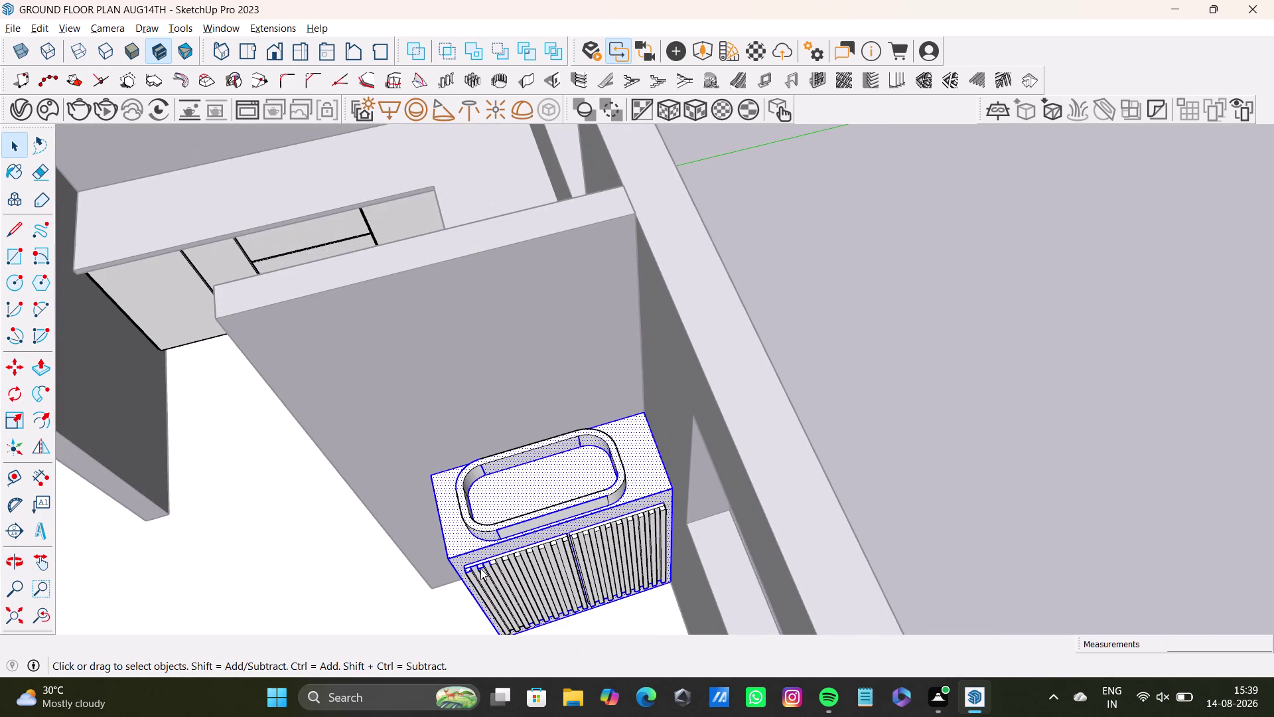
middle_drag(480, 577, 480, 563)
middle_drag(645, 538, 690, 500)
Move the view close to the fluted doors and look along the fluting.
scroll(up, 3)
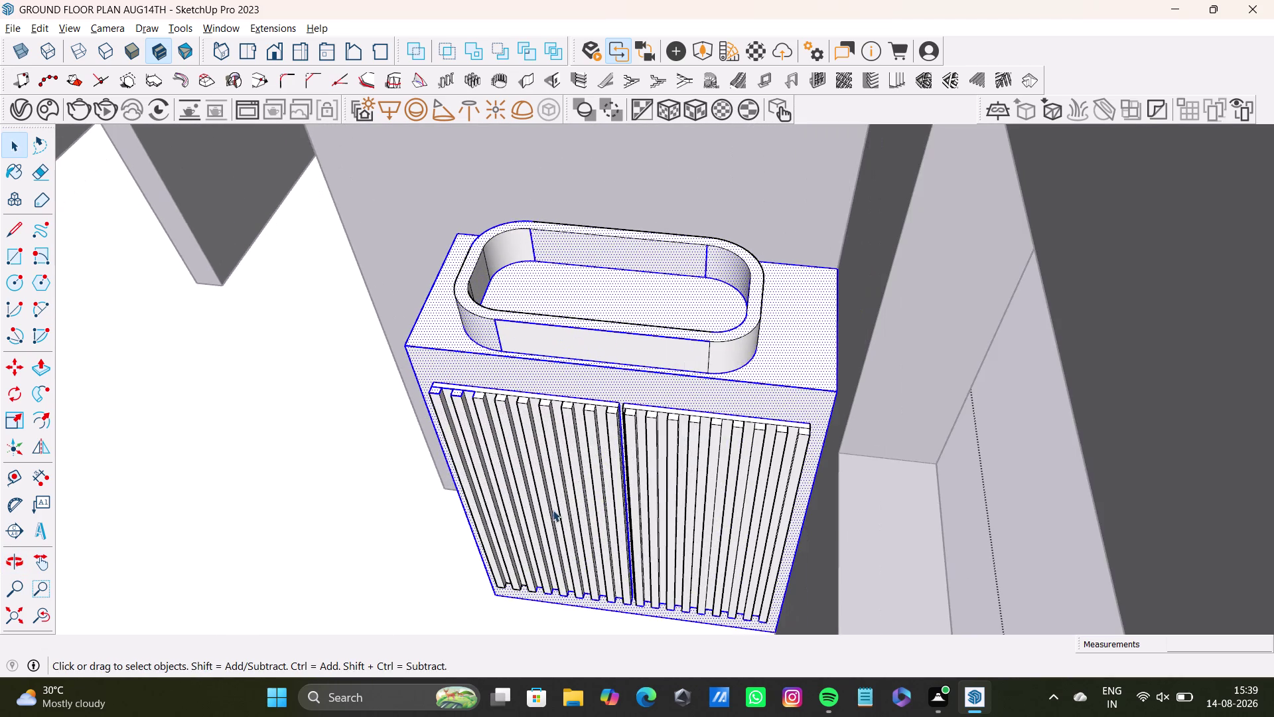
middle_drag(554, 510, 491, 398)
middle_drag(536, 458, 365, 432)
middle_drag(357, 469, 397, 470)
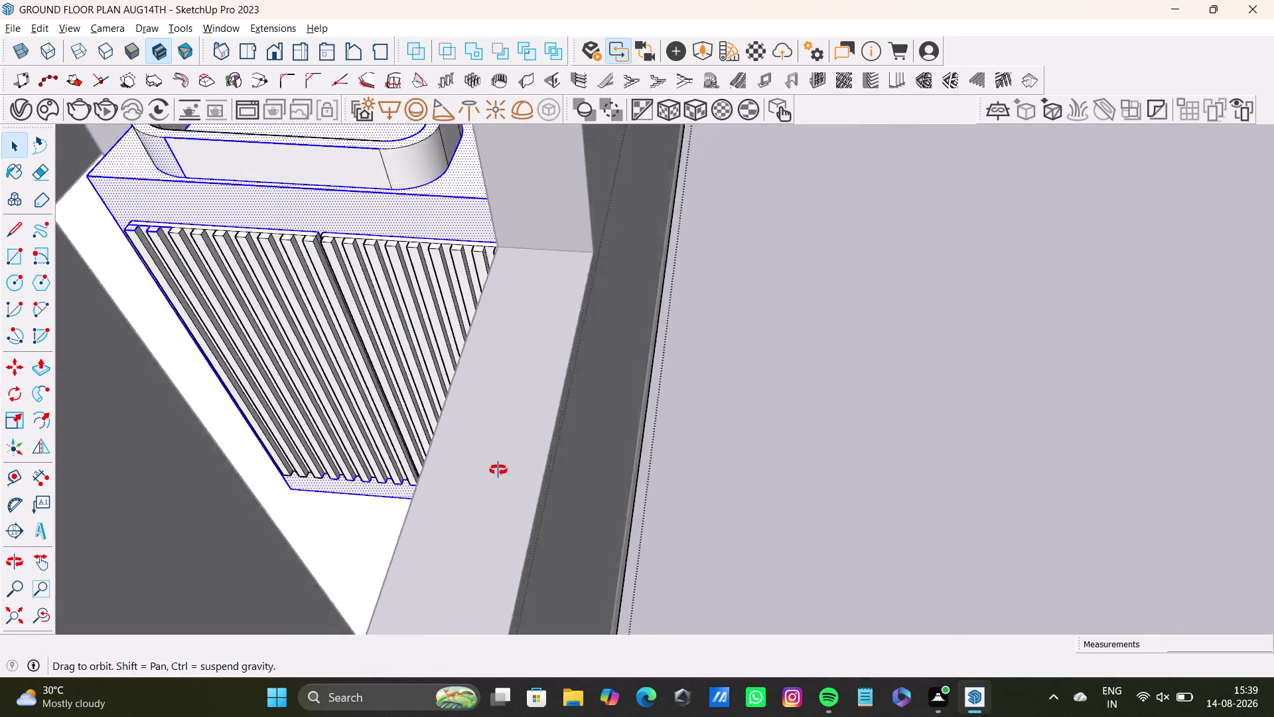
middle_drag(398, 469, 605, 462)
middle_drag(572, 468, 539, 337)
Select all the fluted-door vanity geometry.
drag(57, 313, 575, 556)
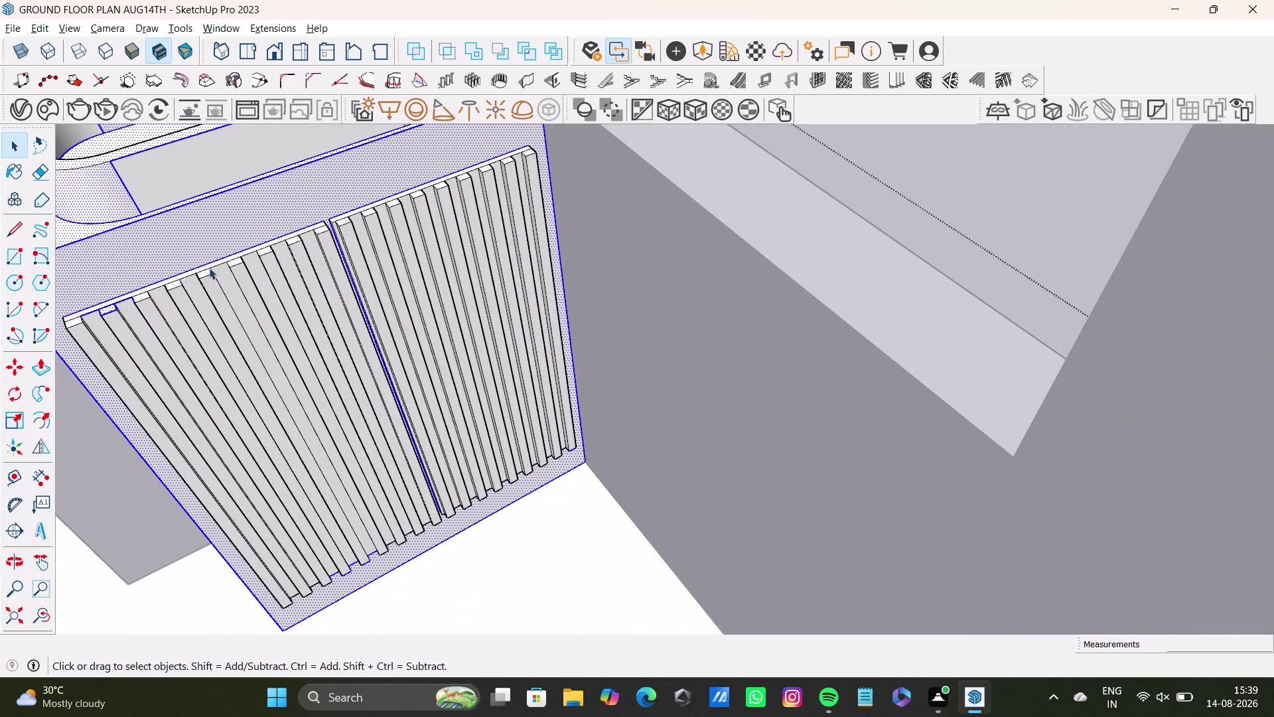
click(207, 274)
triple_click(213, 282)
click(216, 285)
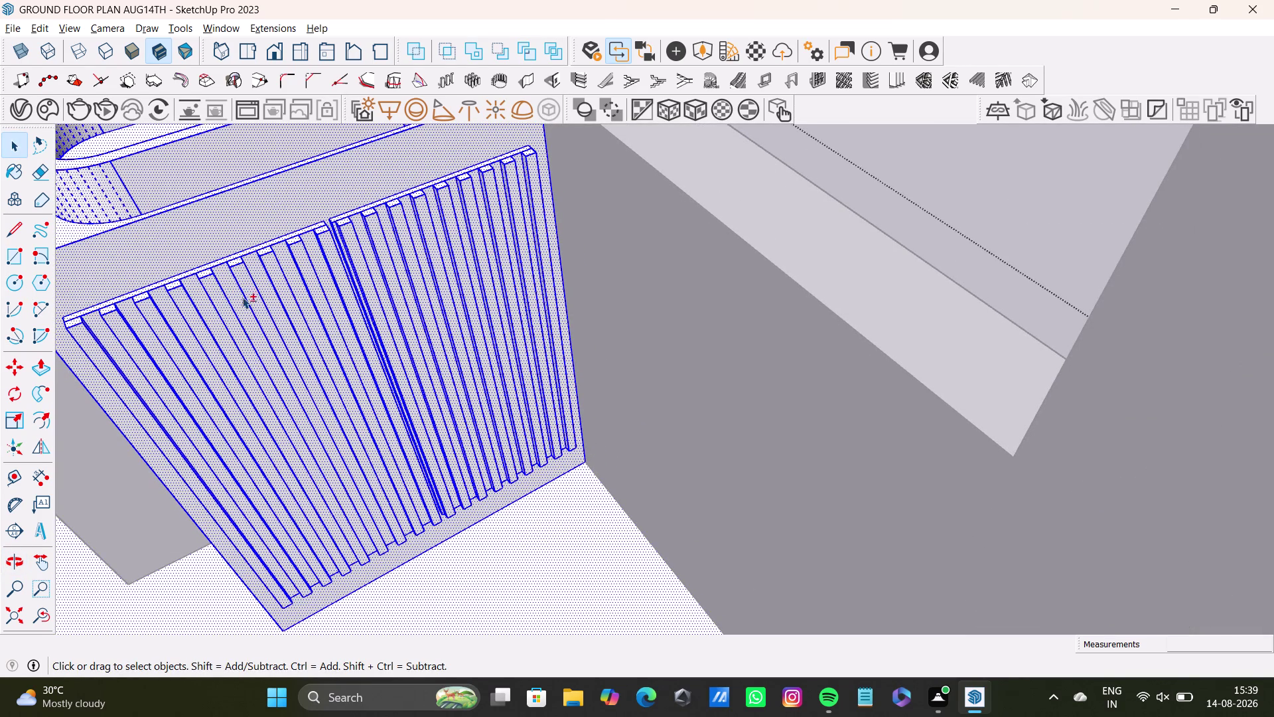
scroll(down, 3)
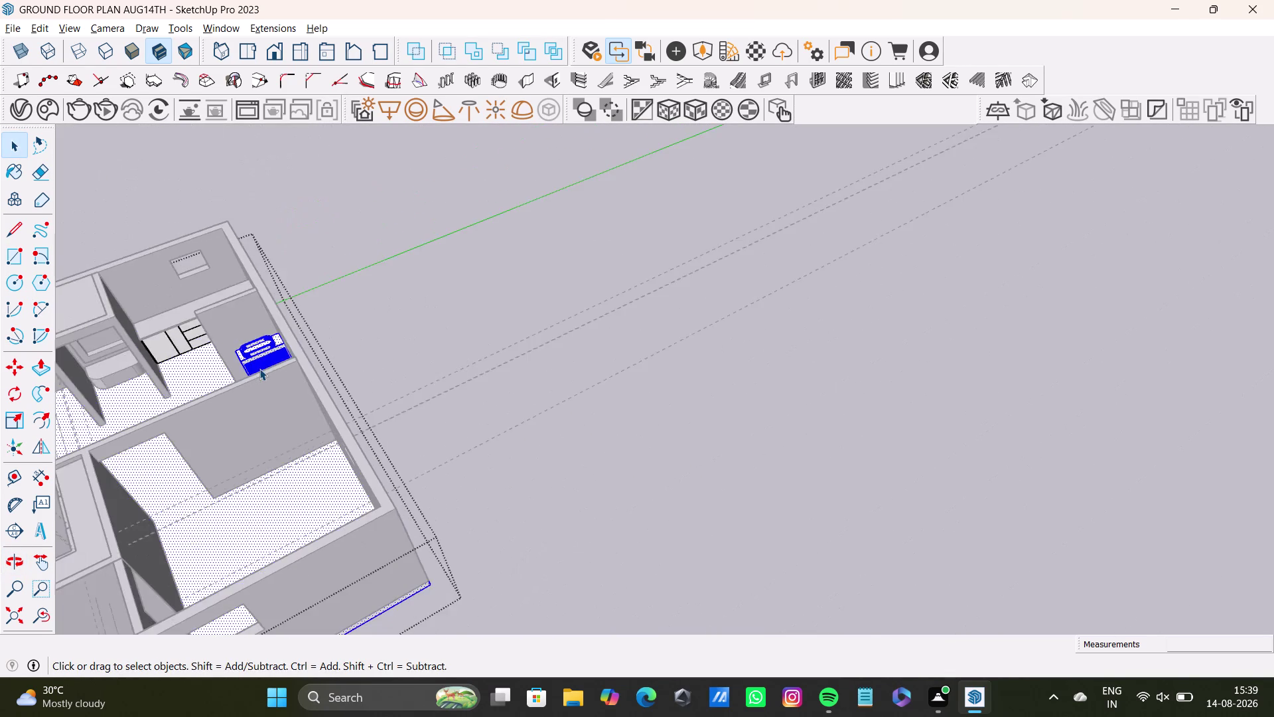
scroll(down, 3)
scroll(up, 3)
scroll(down, 3)
Move the selected vanity from its base point toward the floor plan layout, switching to copy.
middle_drag(259, 368, 377, 374)
scroll(up, 3)
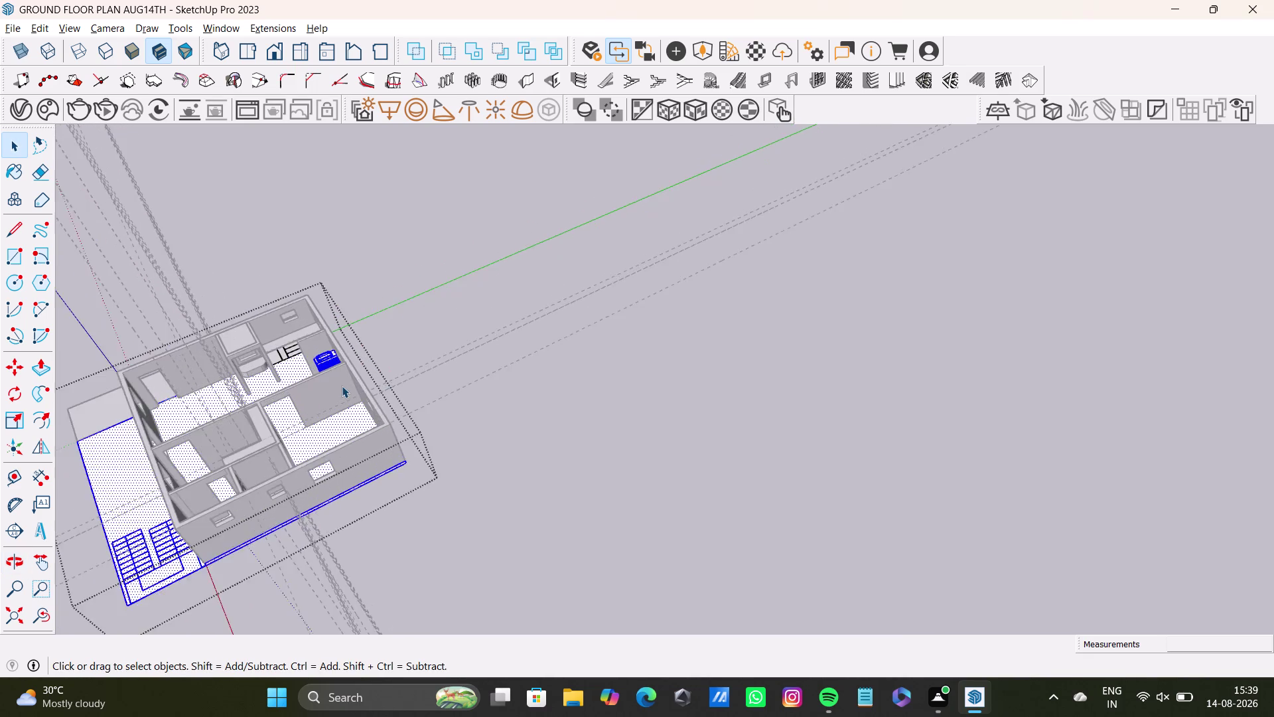
scroll(up, 3)
middle_drag(294, 324, 359, 462)
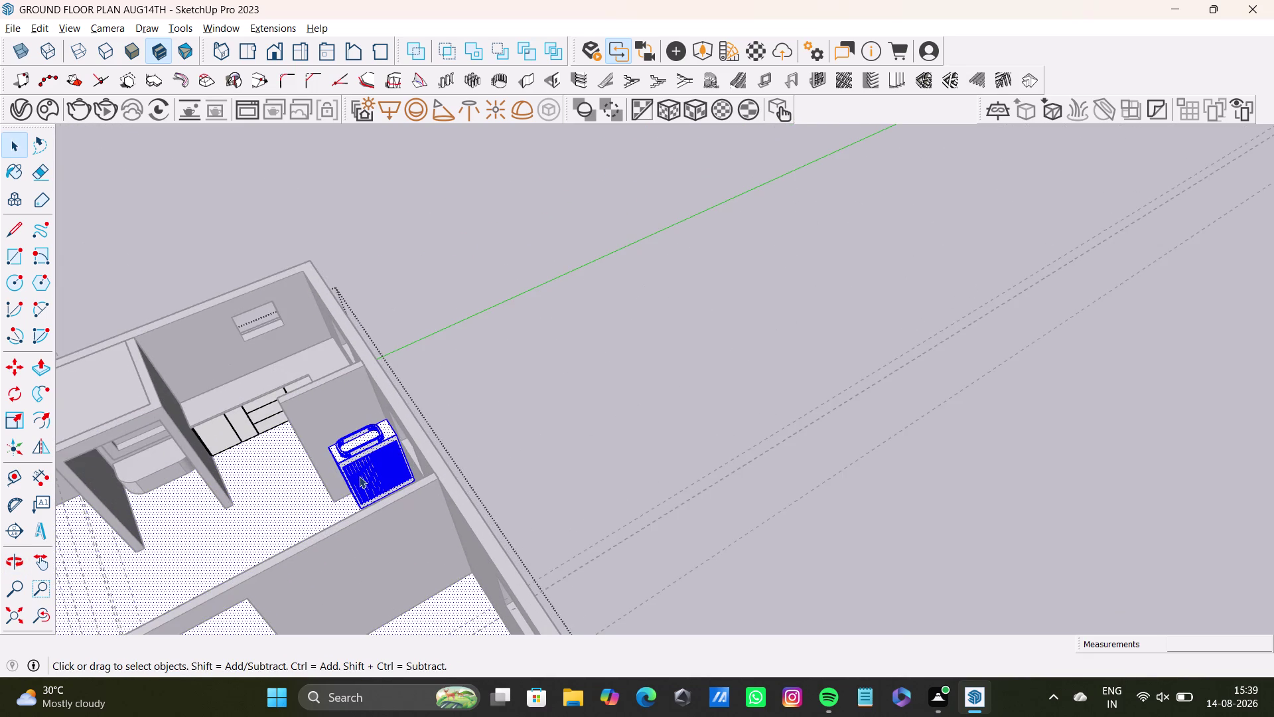
scroll(down, 3)
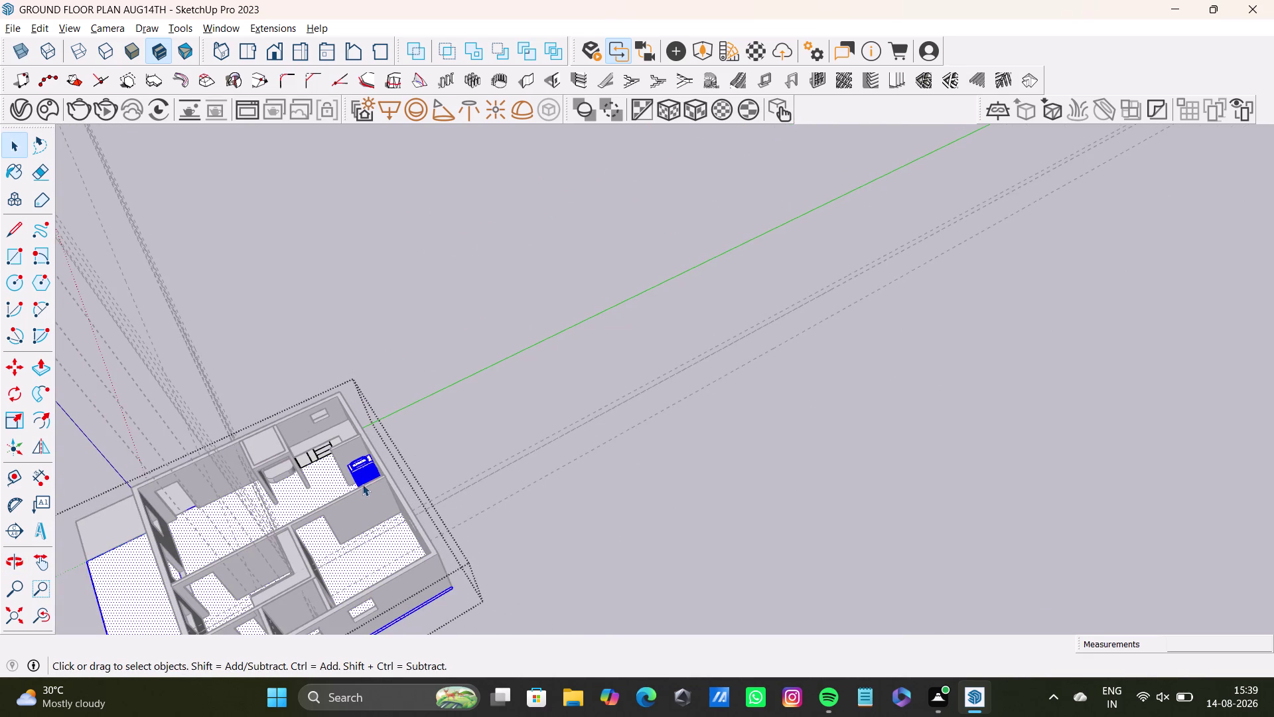
key(m)
click(362, 477)
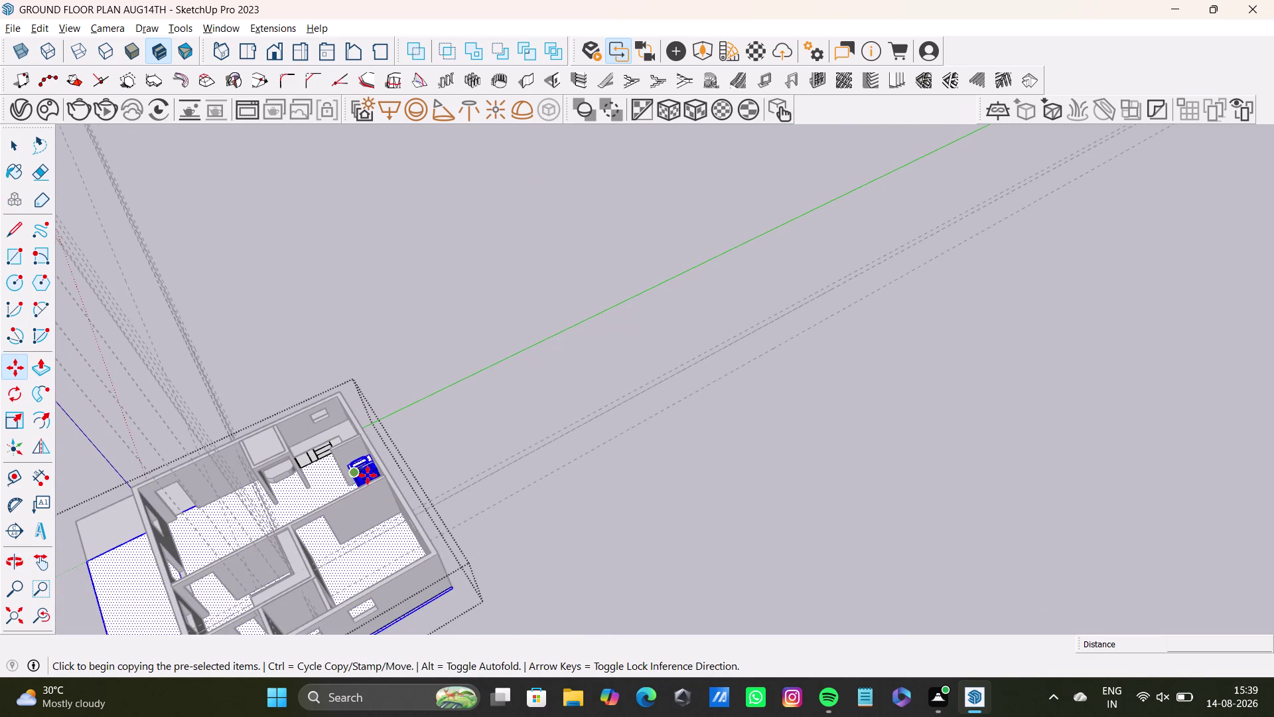
click(702, 270)
key(space)
Move the copied vanity so it sits just outside the floor plan layout's corner.
middle_drag(596, 415, 361, 556)
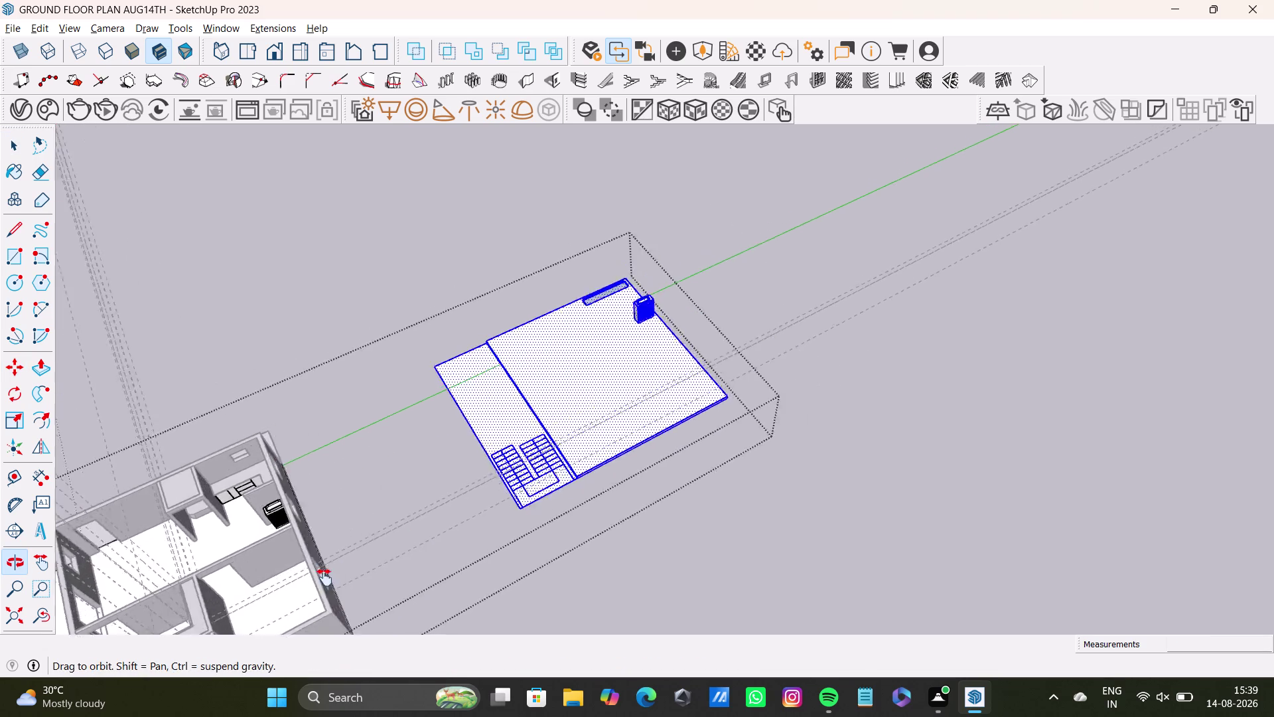
middle_drag(361, 557, 183, 680)
scroll(up, 3)
drag(373, 375, 485, 486)
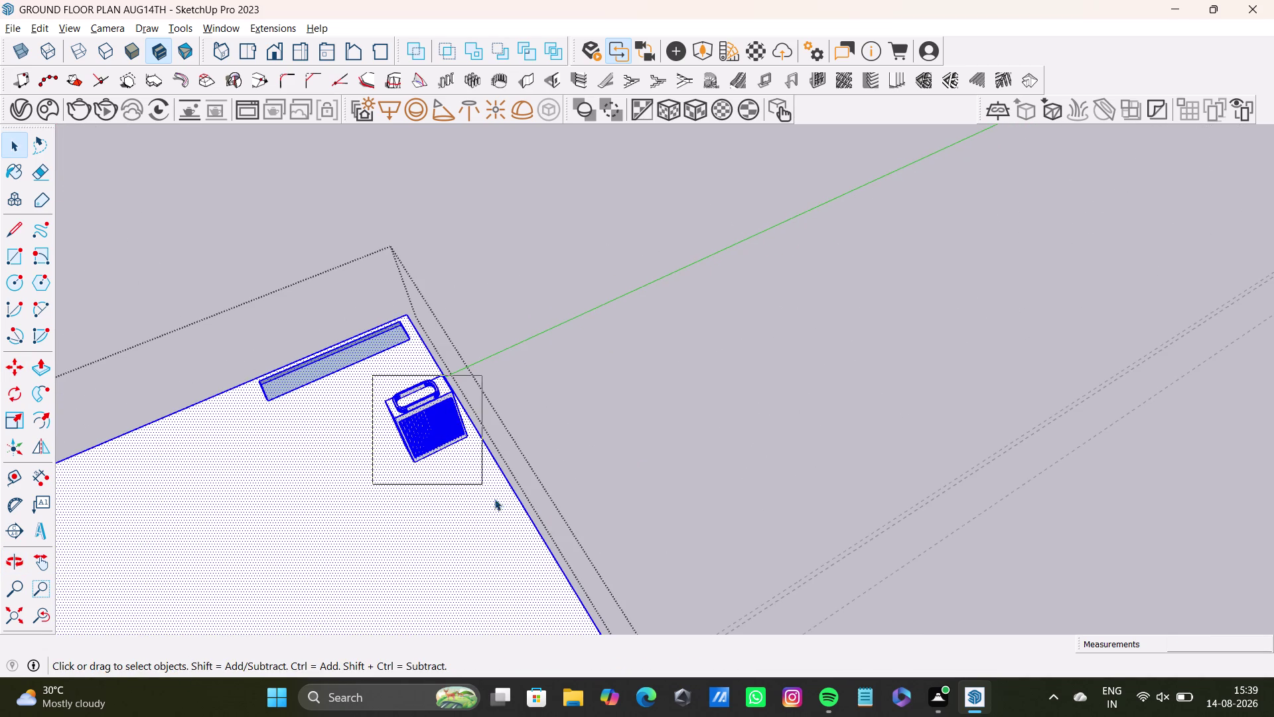
drag(485, 487, 513, 516)
key(m)
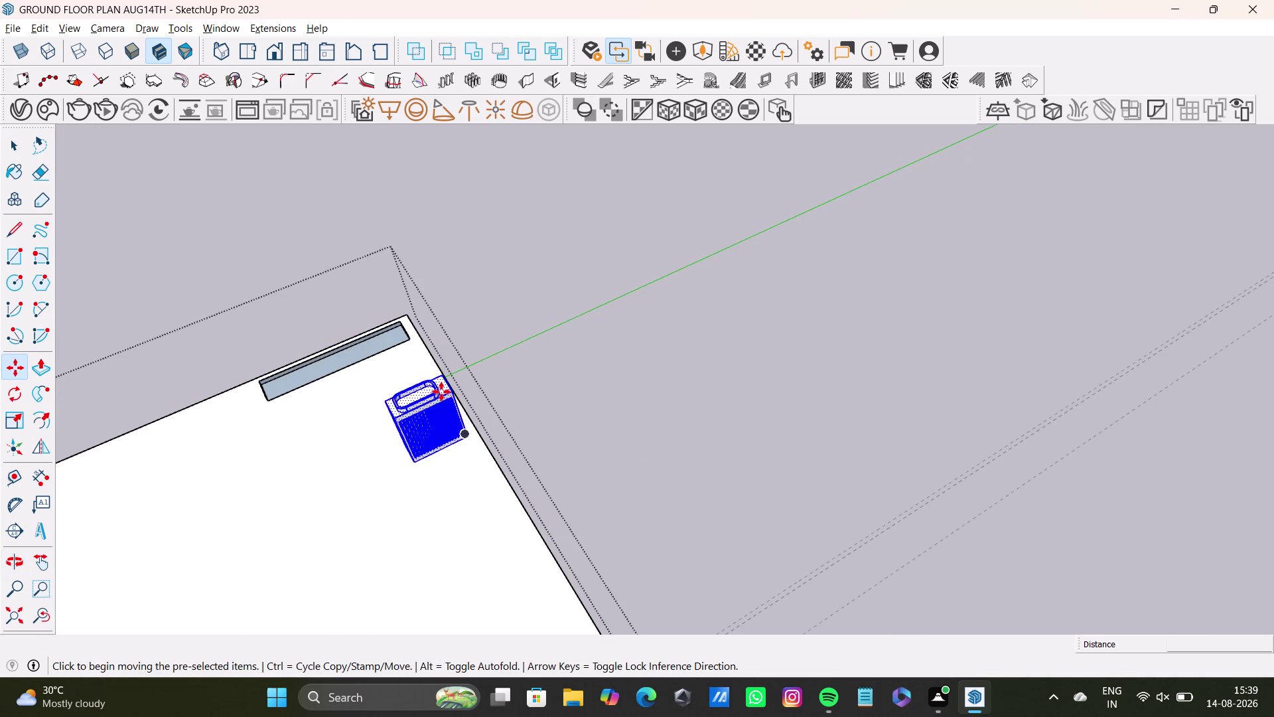
click(454, 398)
click(620, 319)
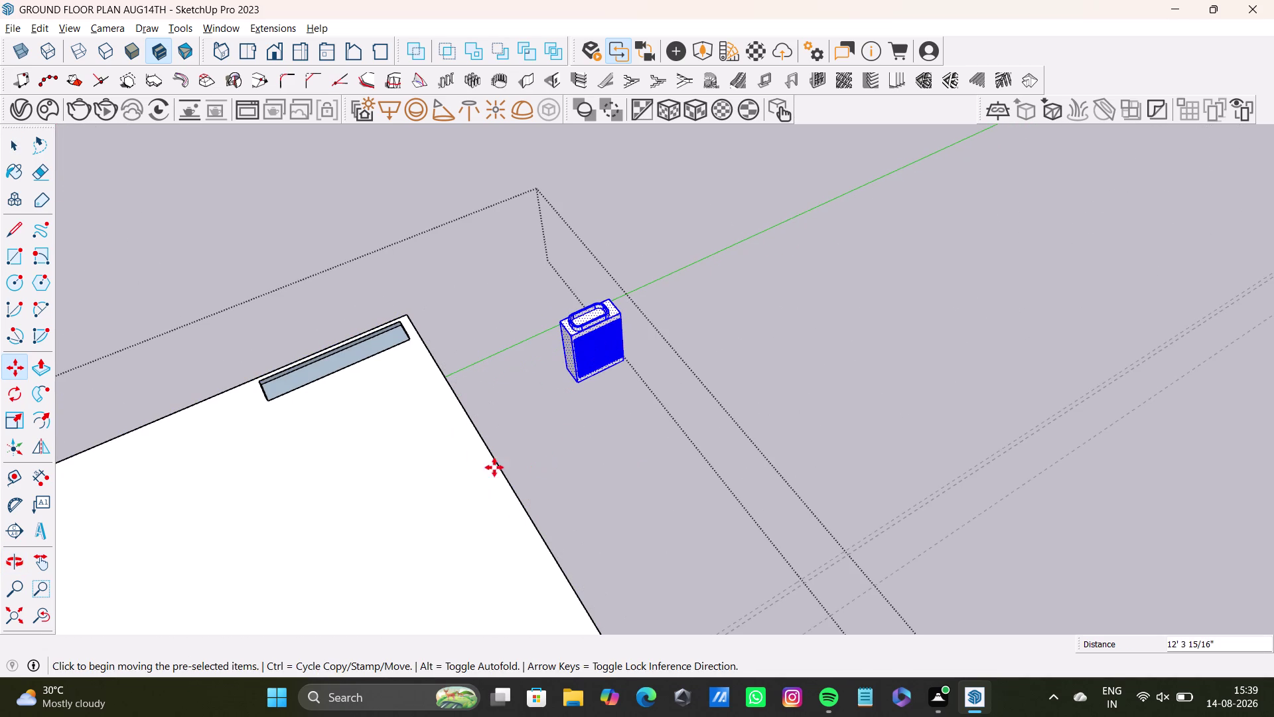
key(space)
click(326, 499)
Select the floor plan layout and zoom out to see house and plan together.
scroll(down, 3)
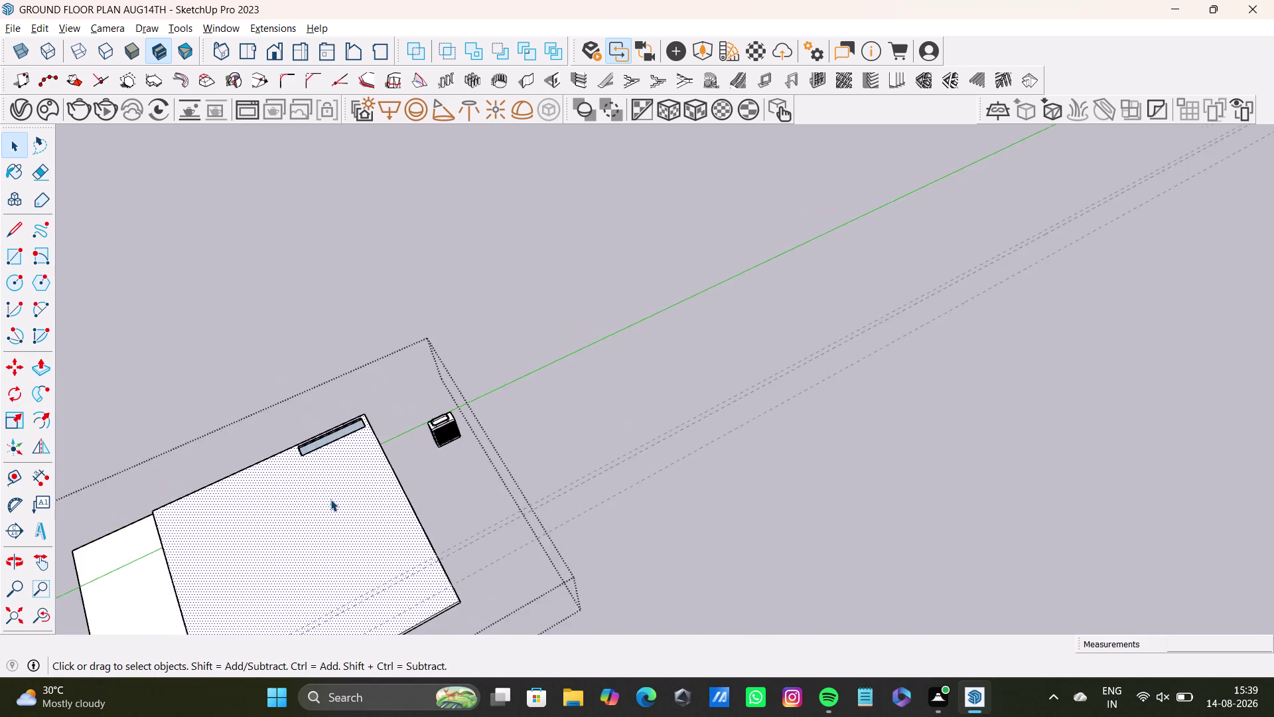
scroll(down, 3)
middle_drag(344, 527, 388, 400)
key(Delete)
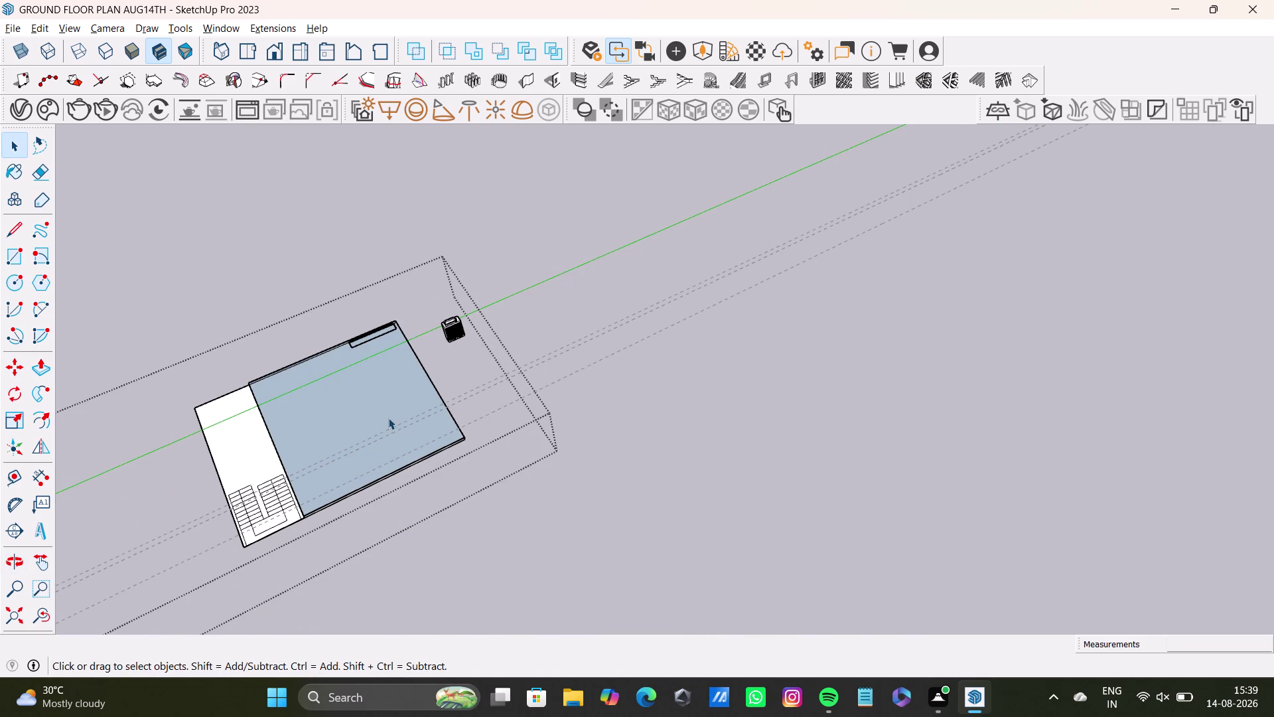
click(414, 453)
scroll(down, 3)
middle_drag(340, 414, 420, 489)
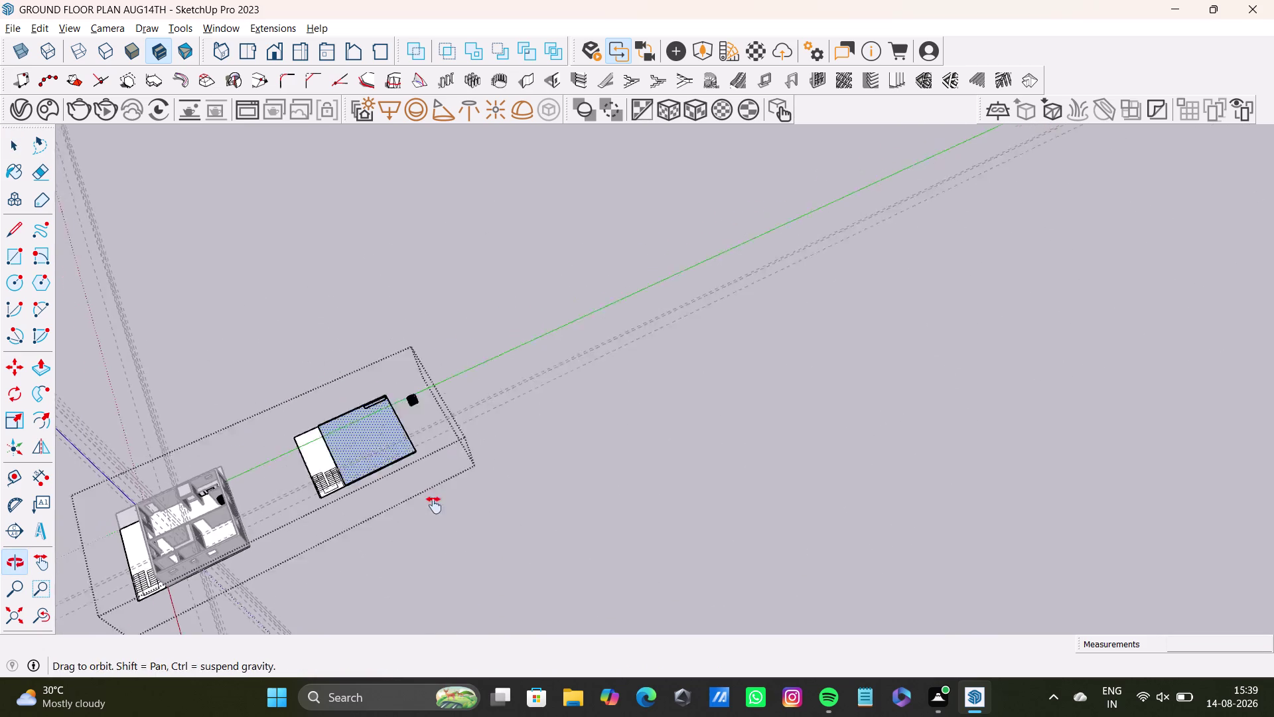
middle_drag(420, 488, 434, 505)
drag(329, 461, 492, 560)
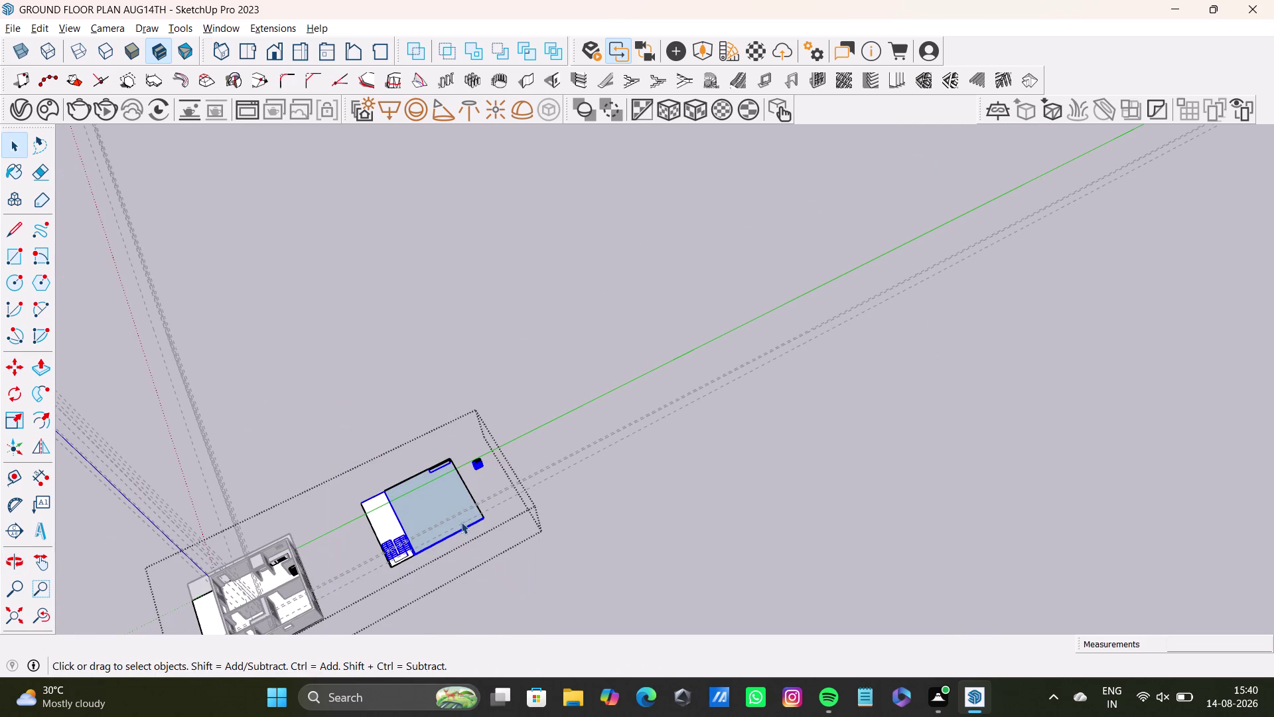
scroll(up, 3)
key(space)
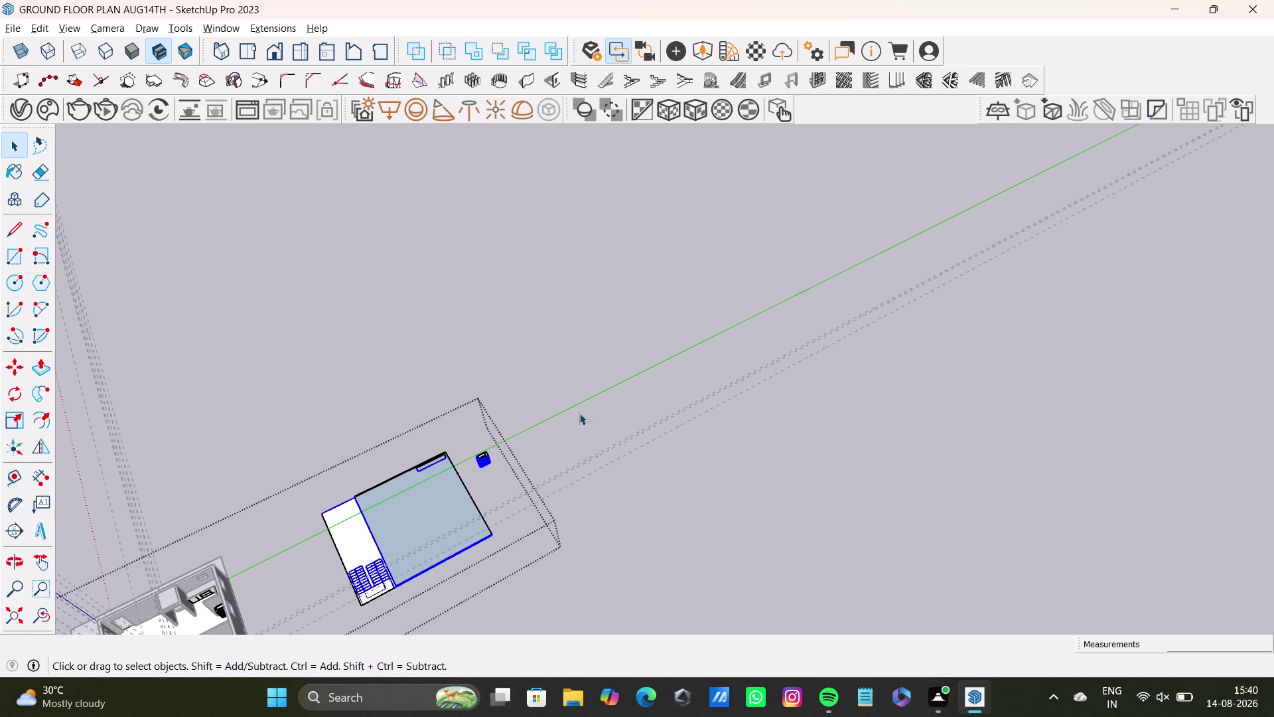
Orbit to view the floor plan layout from the front and select it.
click(596, 463)
key(space)
middle_drag(571, 521, 461, 550)
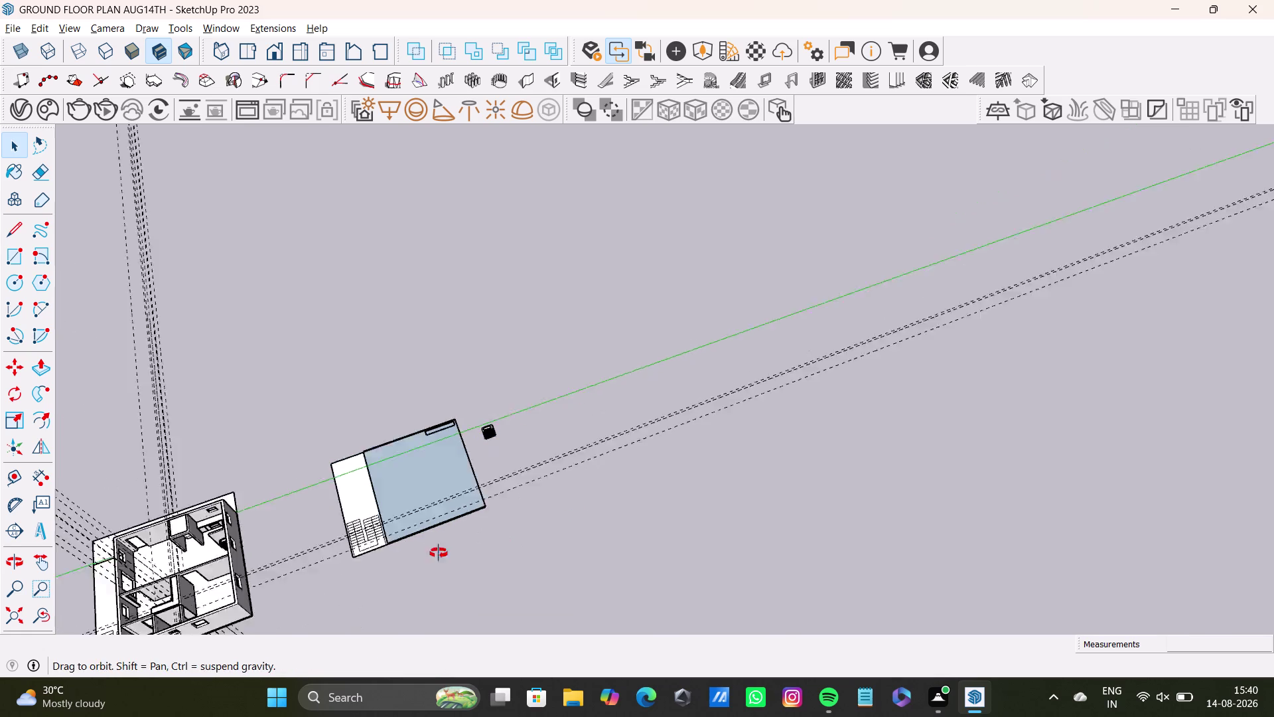
middle_drag(461, 550, 357, 550)
middle_drag(527, 456, 623, 608)
scroll(up, 3)
middle_drag(565, 541, 565, 486)
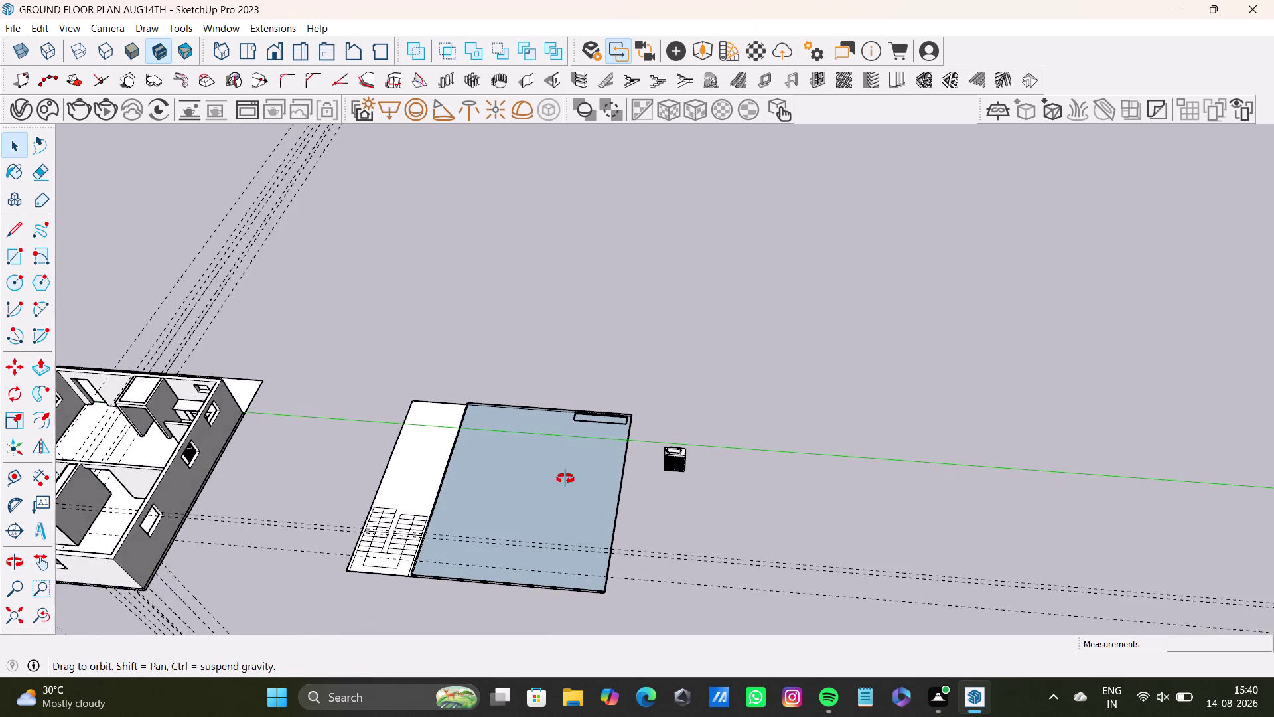
middle_drag(565, 485, 566, 468)
click(578, 548)
Inside the floor plan group, delete the floor faces and all staircase lines.
double_click(578, 548)
double_click(578, 548)
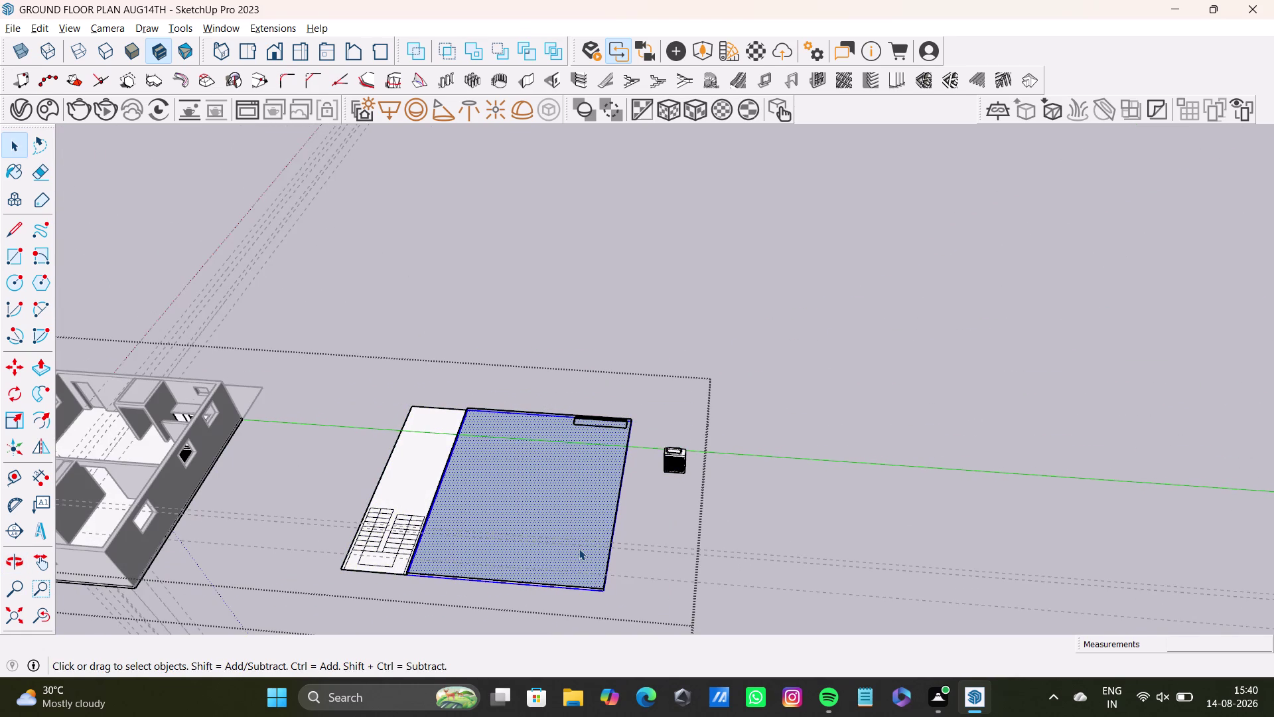
key(Delete)
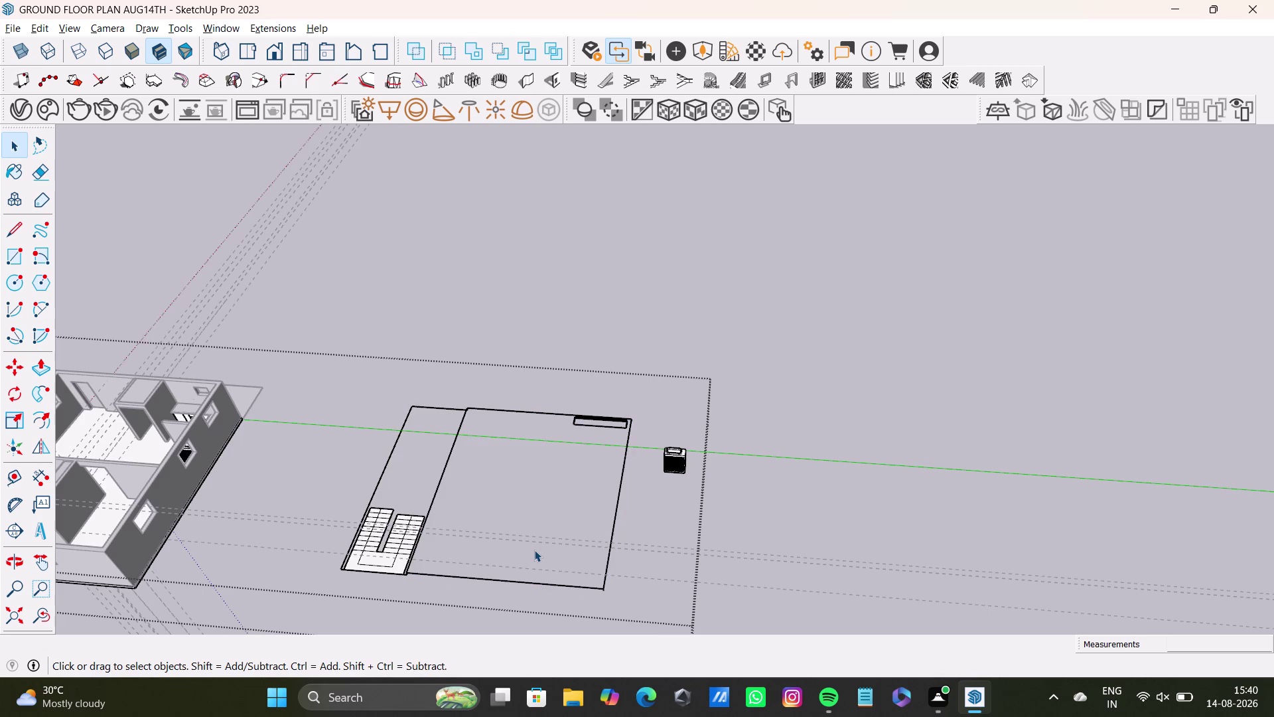
drag(358, 381, 499, 545)
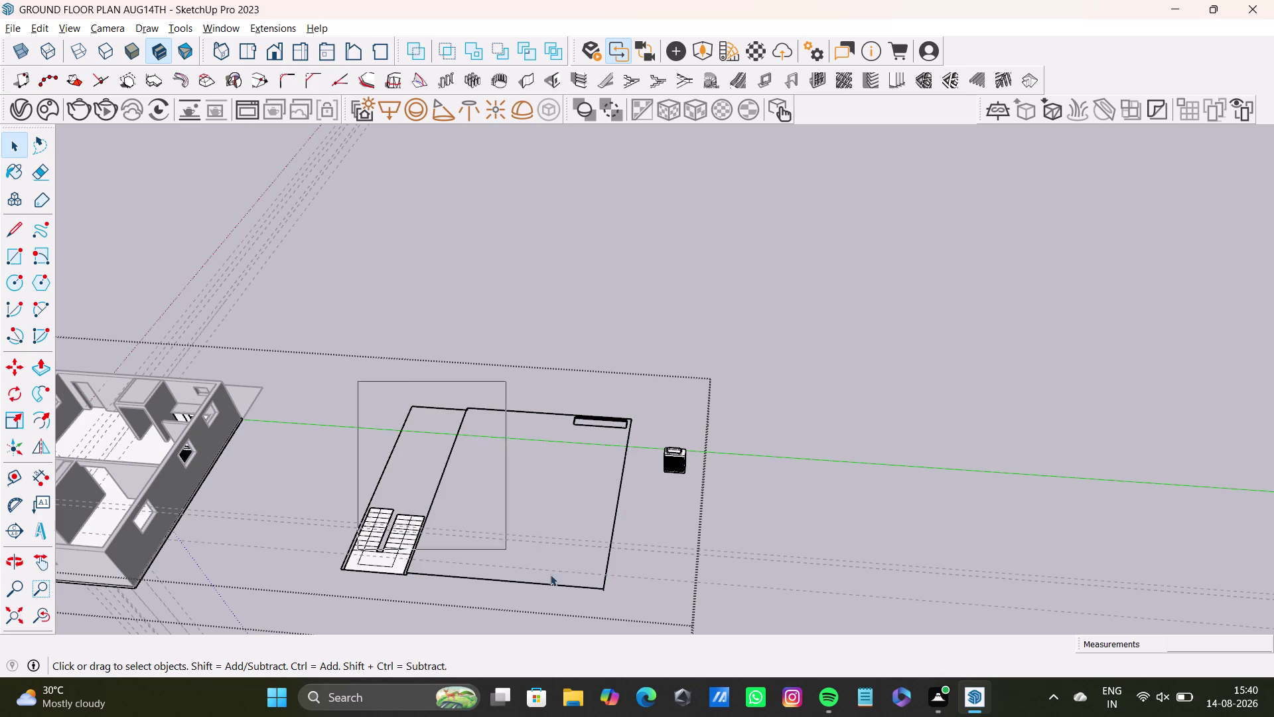
drag(498, 545, 627, 614)
key(Delete)
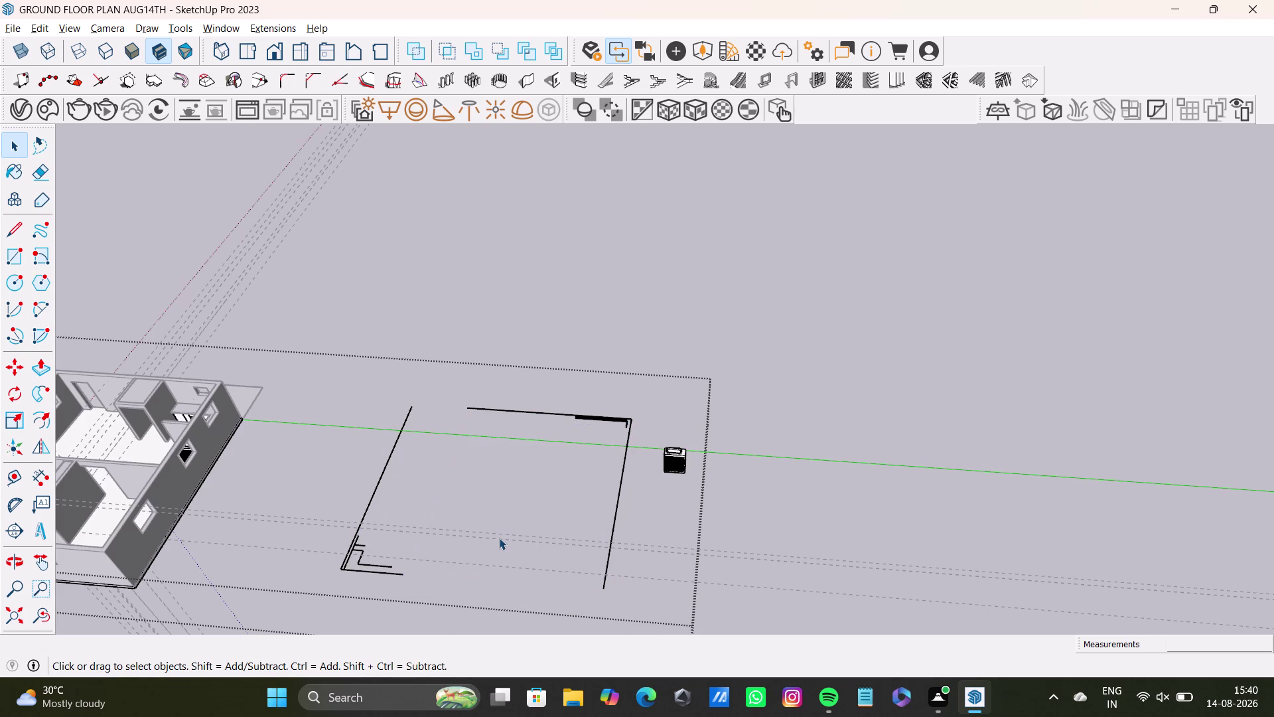
drag(301, 510, 443, 652)
key(Delete)
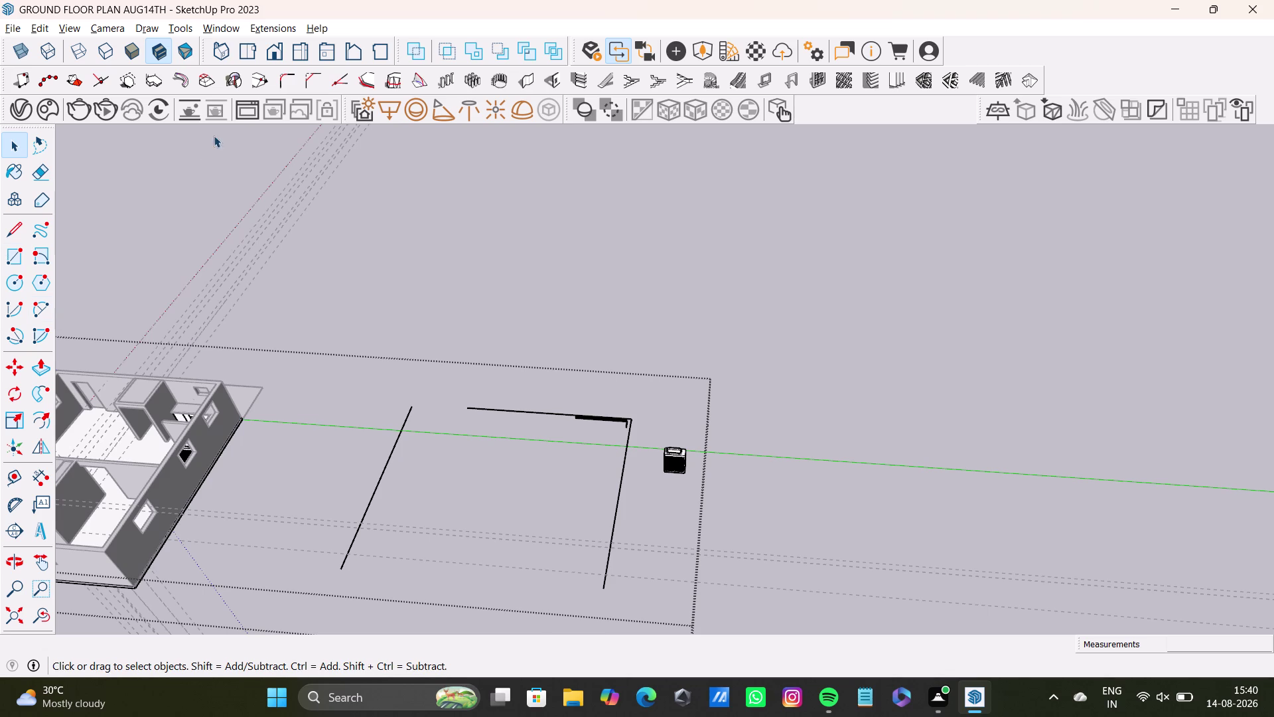
Delete the slanted and horizontal stray lines near the vanity.
scroll(up, 3)
middle_drag(460, 478, 519, 414)
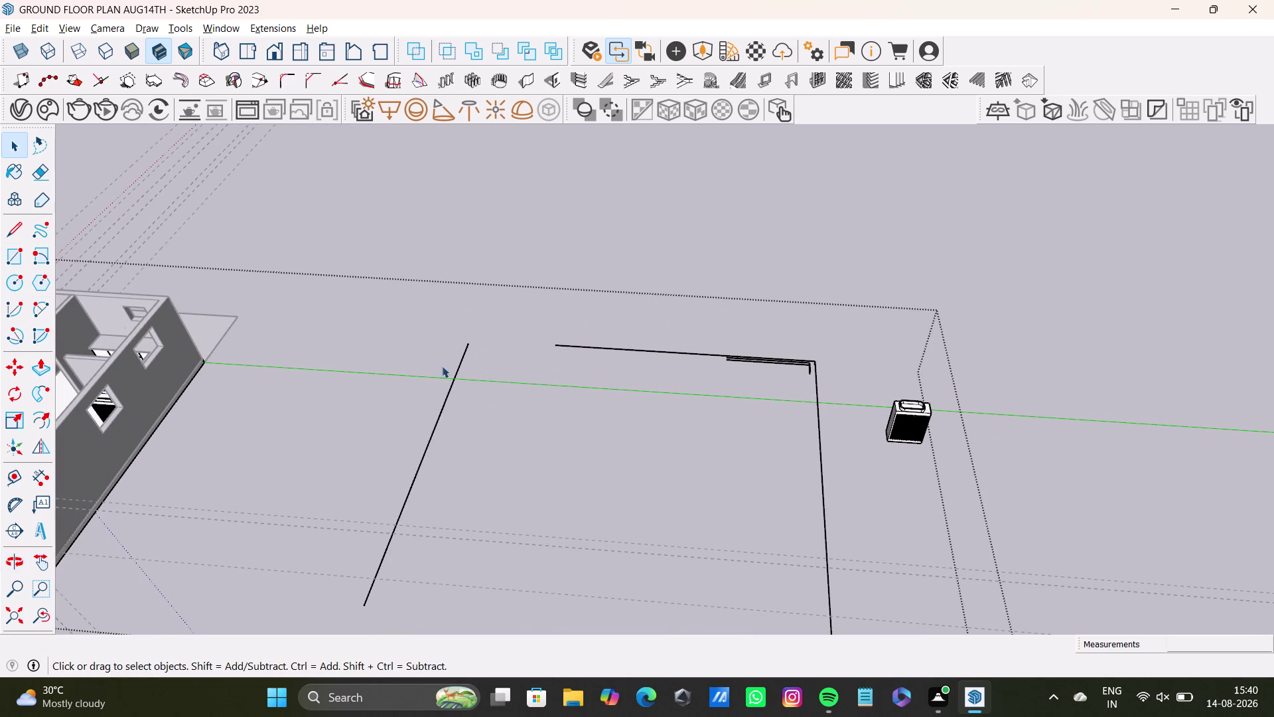
click(446, 392)
key(Delete)
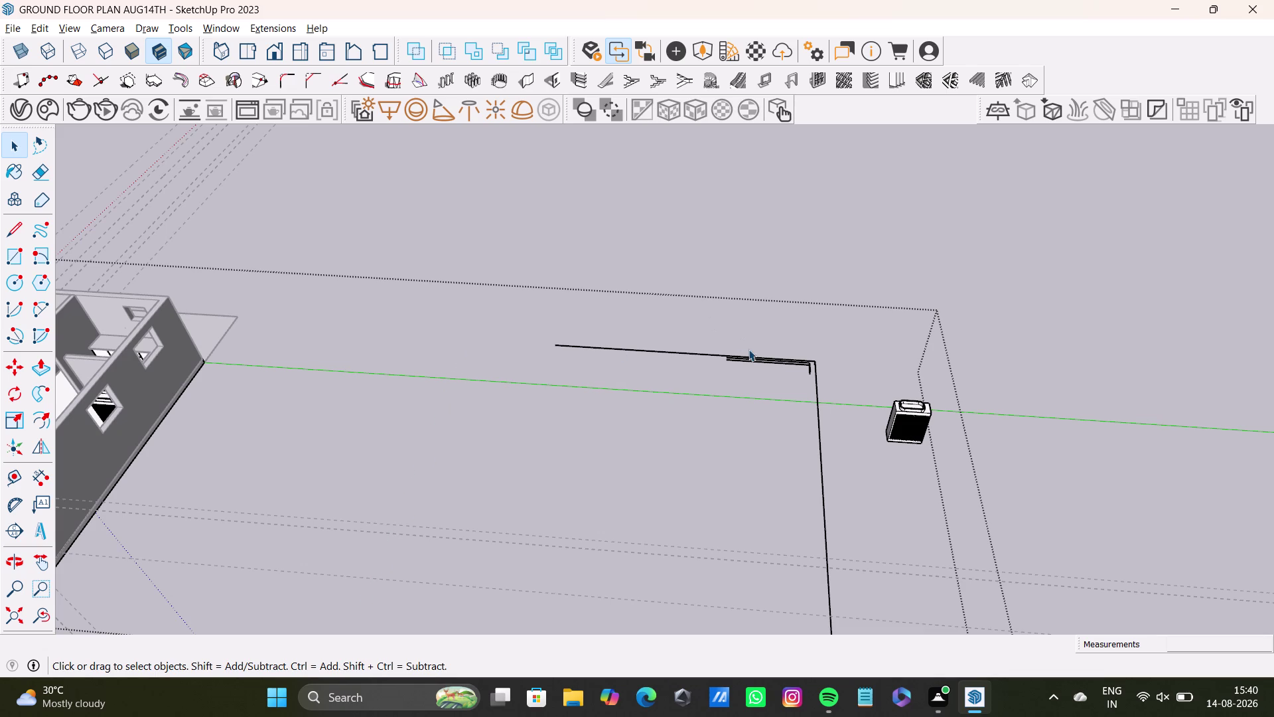
click(757, 355)
key(Delete)
click(754, 360)
key(Delete)
click(753, 356)
key(Delete)
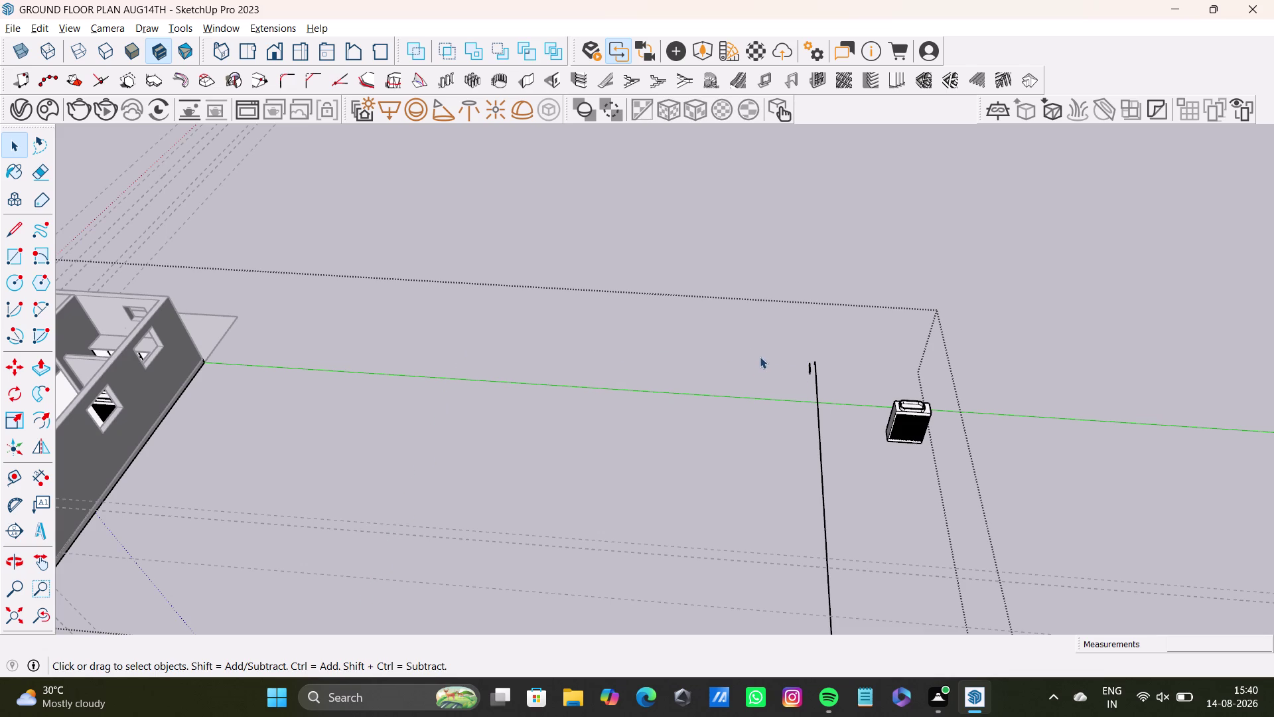
Delete the vertical stray line and remaining fragments, then zoom out to check.
drag(798, 345, 830, 485)
key(Delete)
click(821, 429)
drag(821, 441, 821, 449)
drag(820, 449, 818, 458)
key(Delete)
scroll(down, 3)
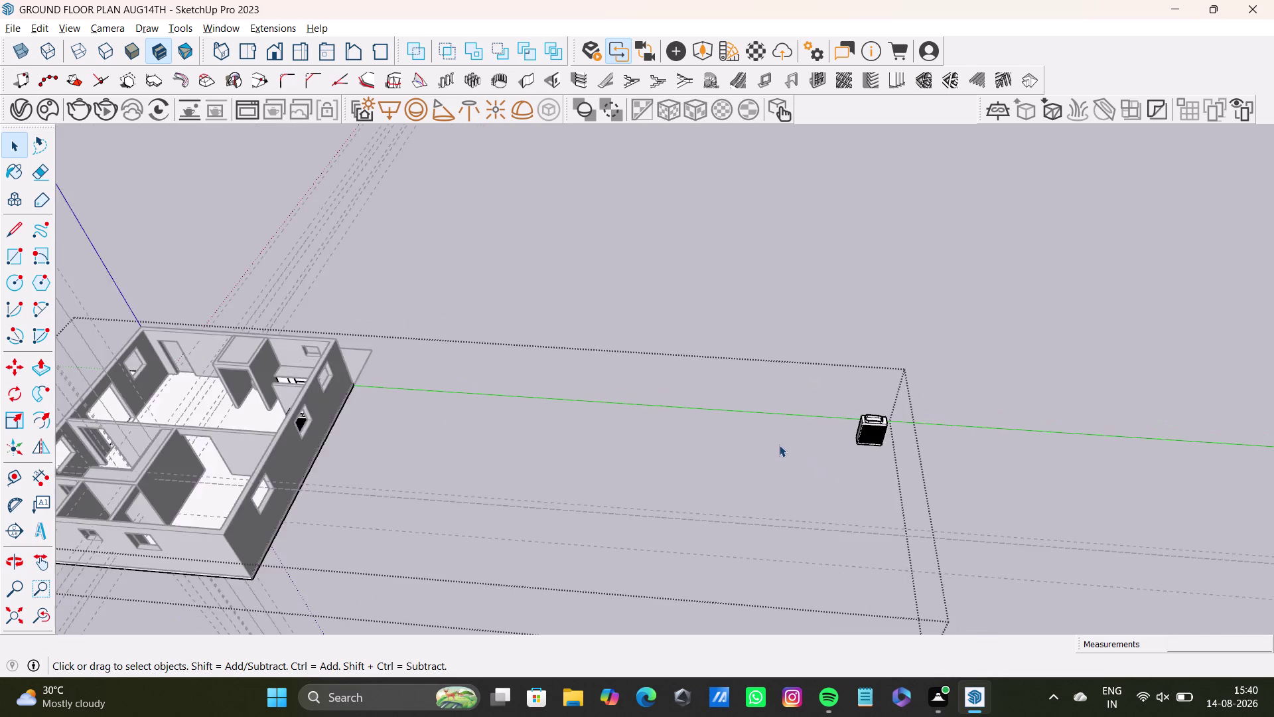
scroll(down, 3)
key(space)
click(757, 451)
click(792, 468)
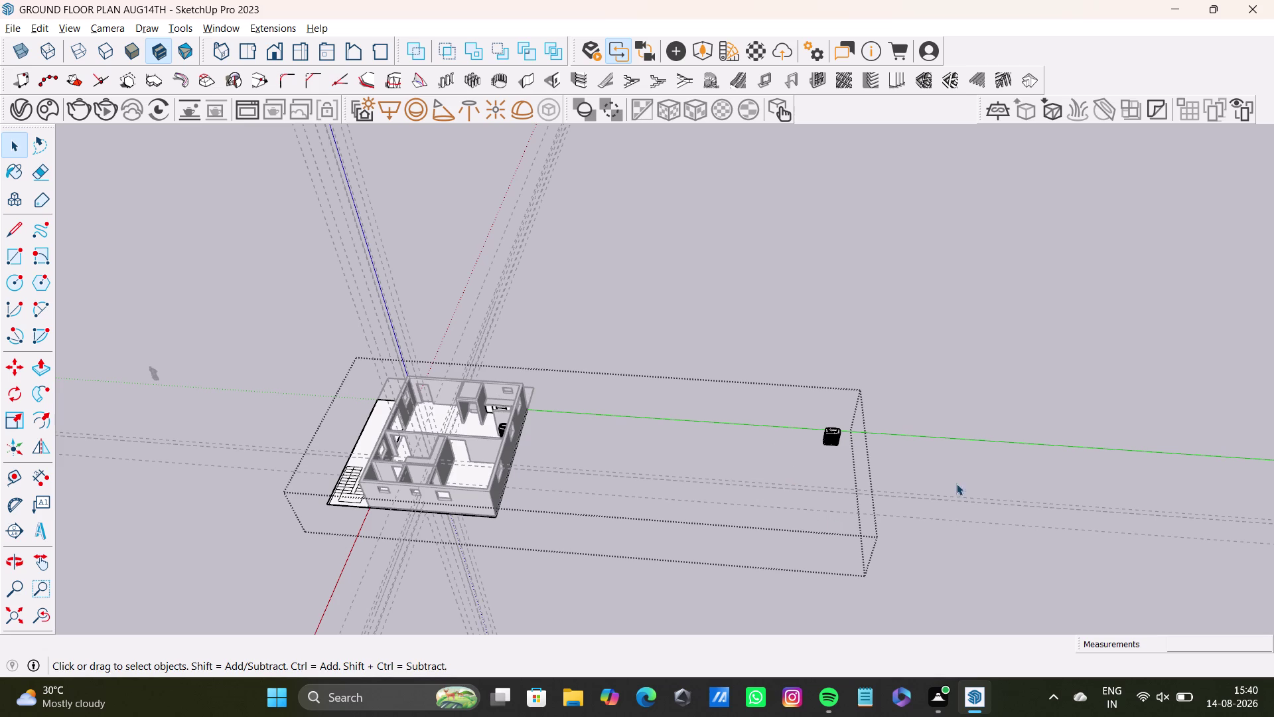
click(1010, 464)
Zoom in on the vanity and select the whole basin with a triple-click.
scroll(up, 3)
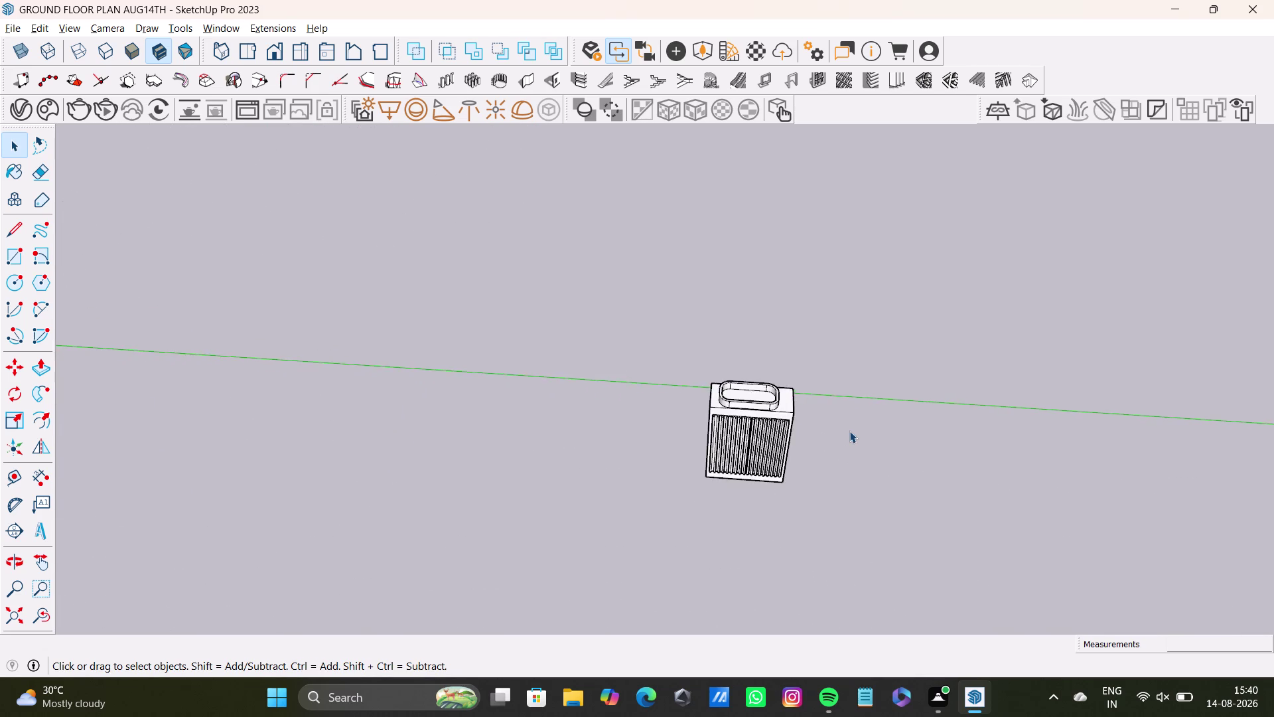
scroll(up, 3)
scroll(up, 3)
middle_drag(700, 441, 788, 507)
key(m)
key(space)
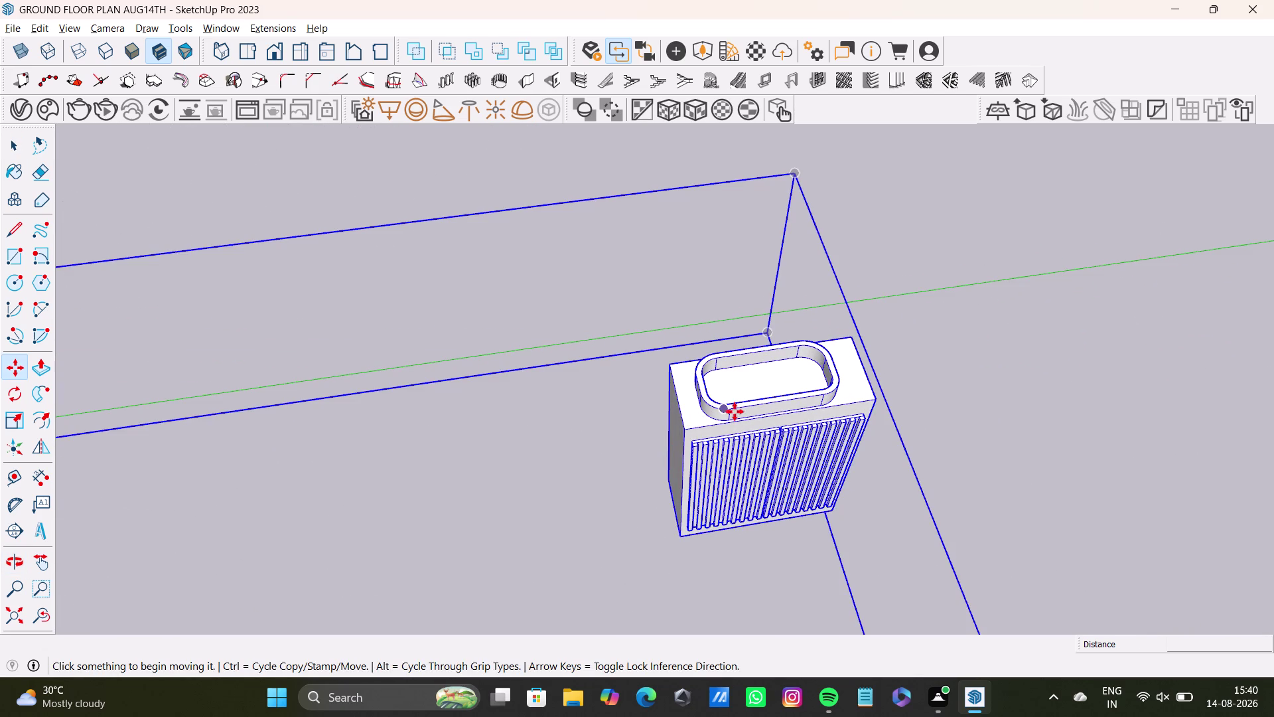
click(646, 486)
triple_click(696, 430)
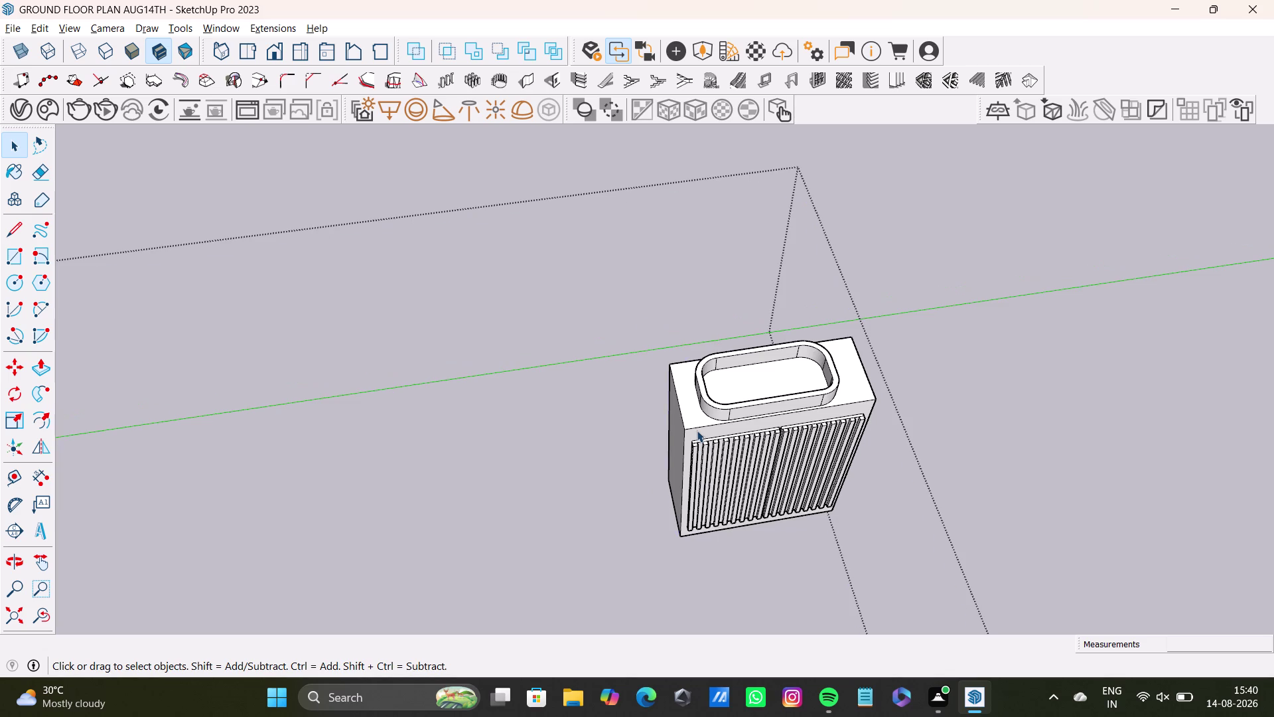
key(m)
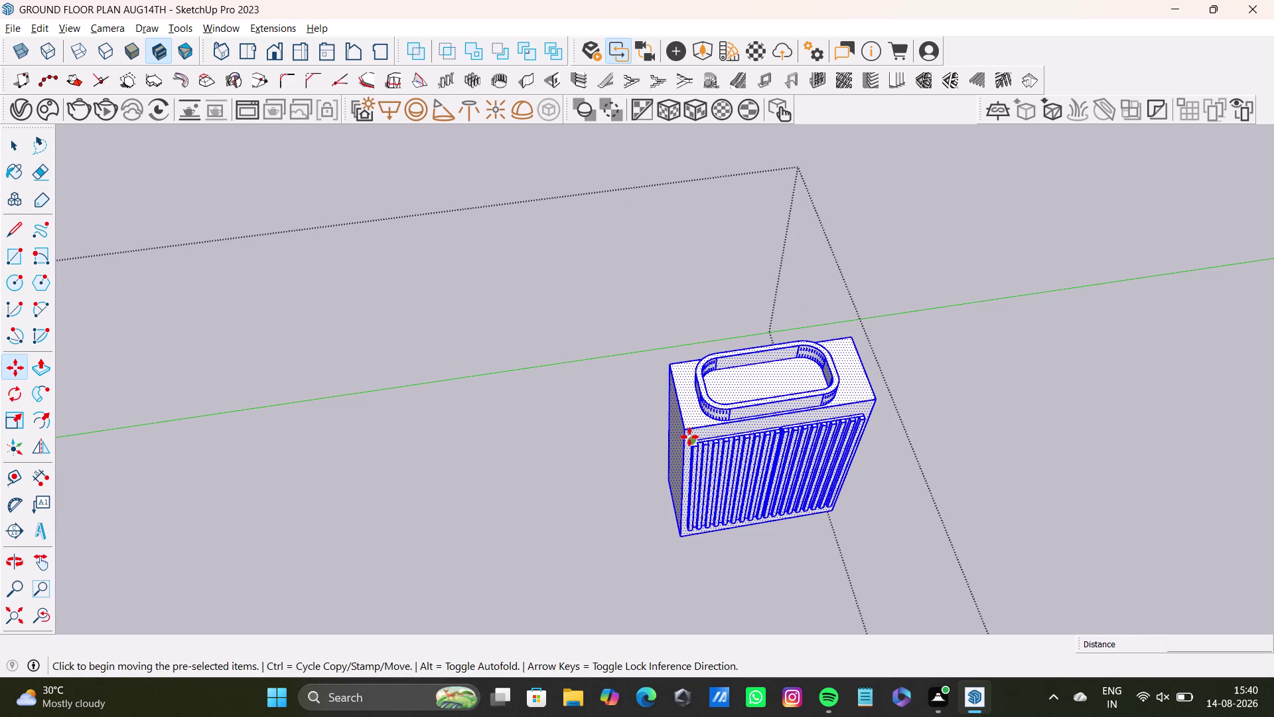
Rotate the vanity basin 90 degrees about its corner, then pick up a copy.
key(q)
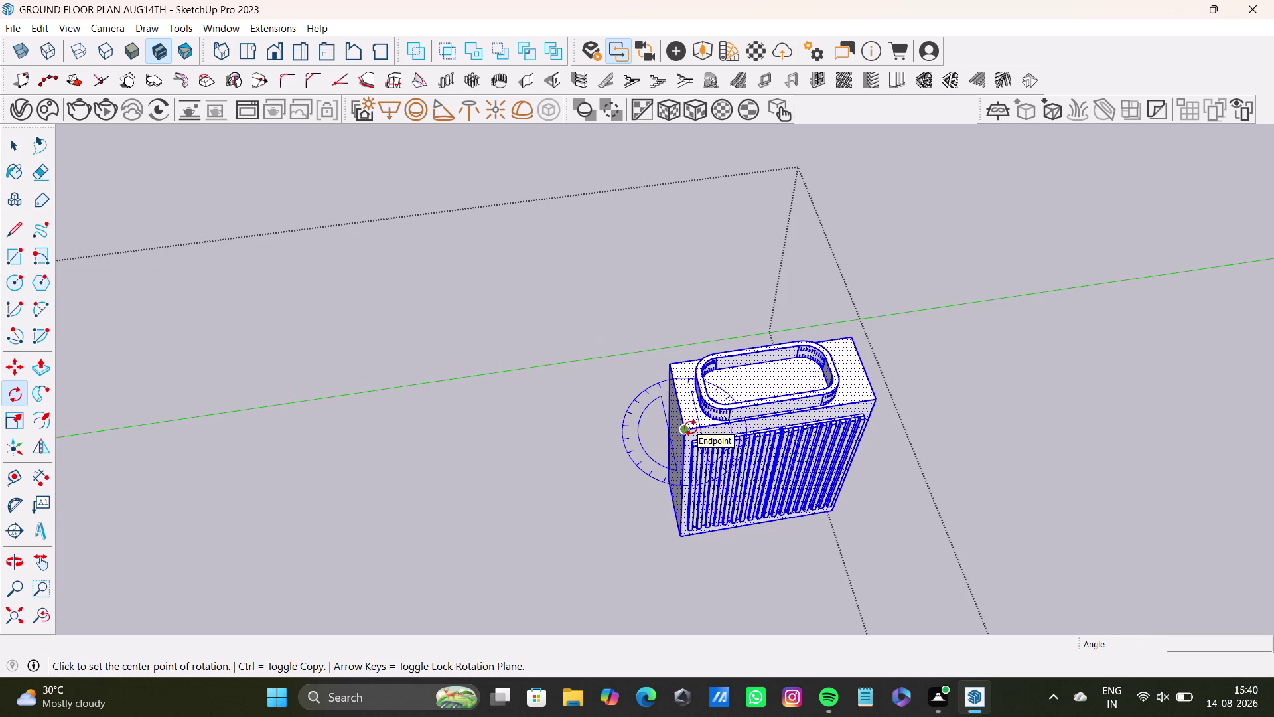
click(684, 428)
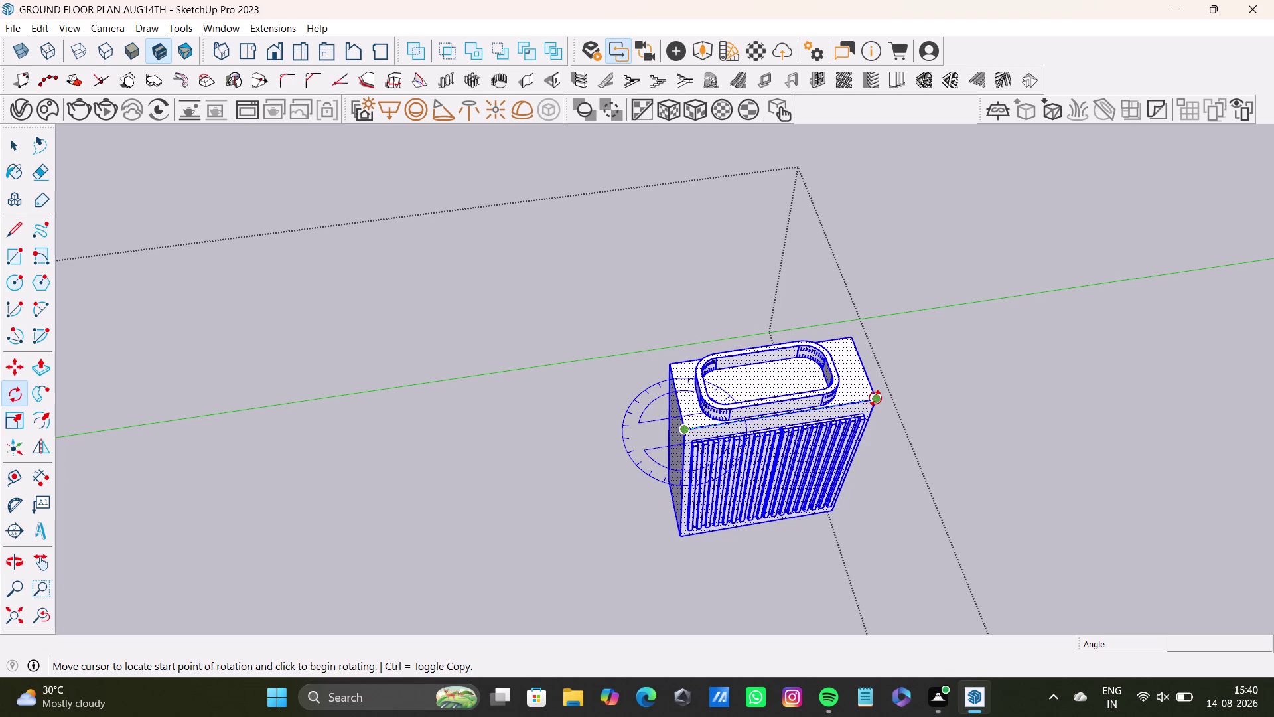
click(875, 398)
click(713, 543)
key(space)
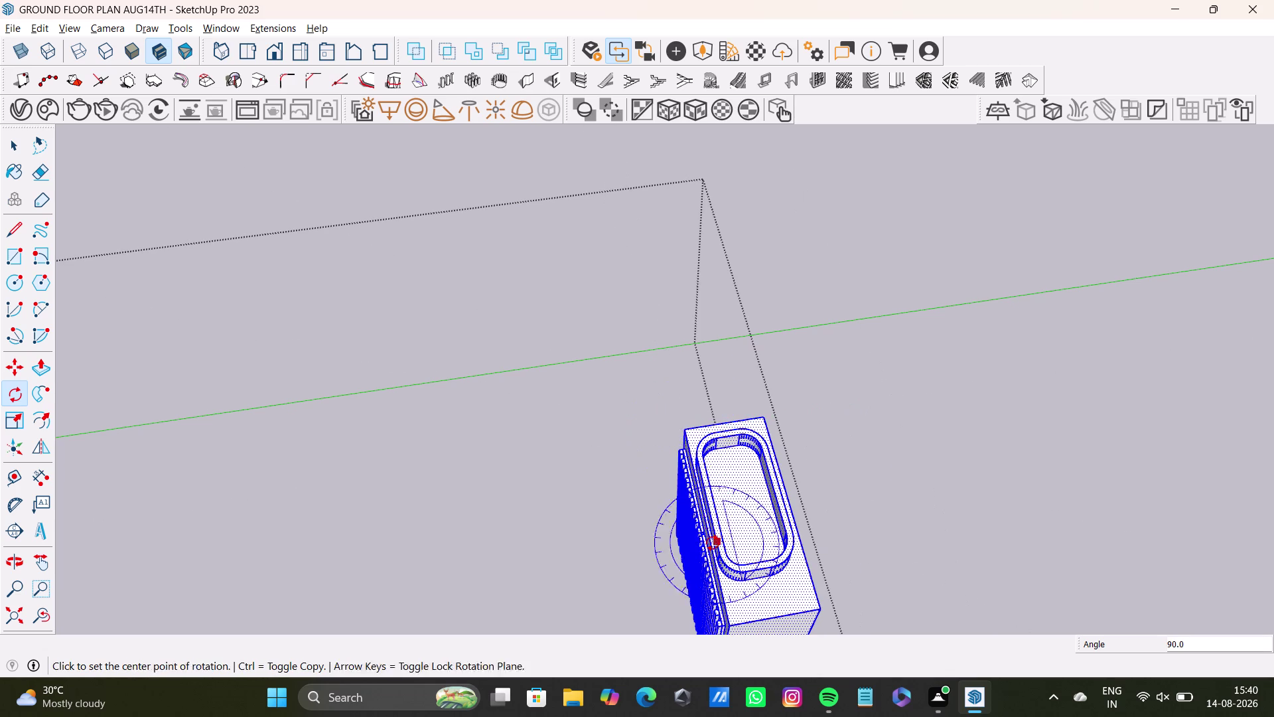
scroll(down, 3)
middle_drag(715, 574, 724, 468)
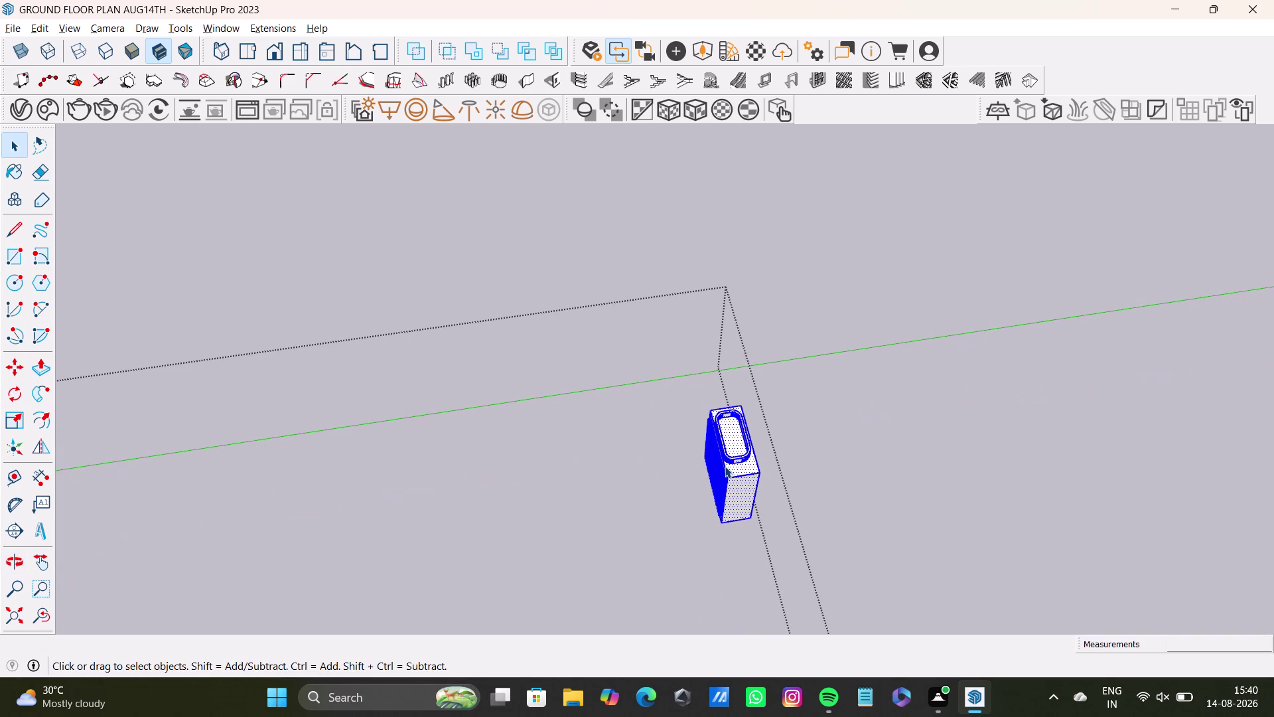
key(m)
click(760, 473)
Carry the vanity copy over to the house and drop it inside the bathroom.
scroll(down, 3)
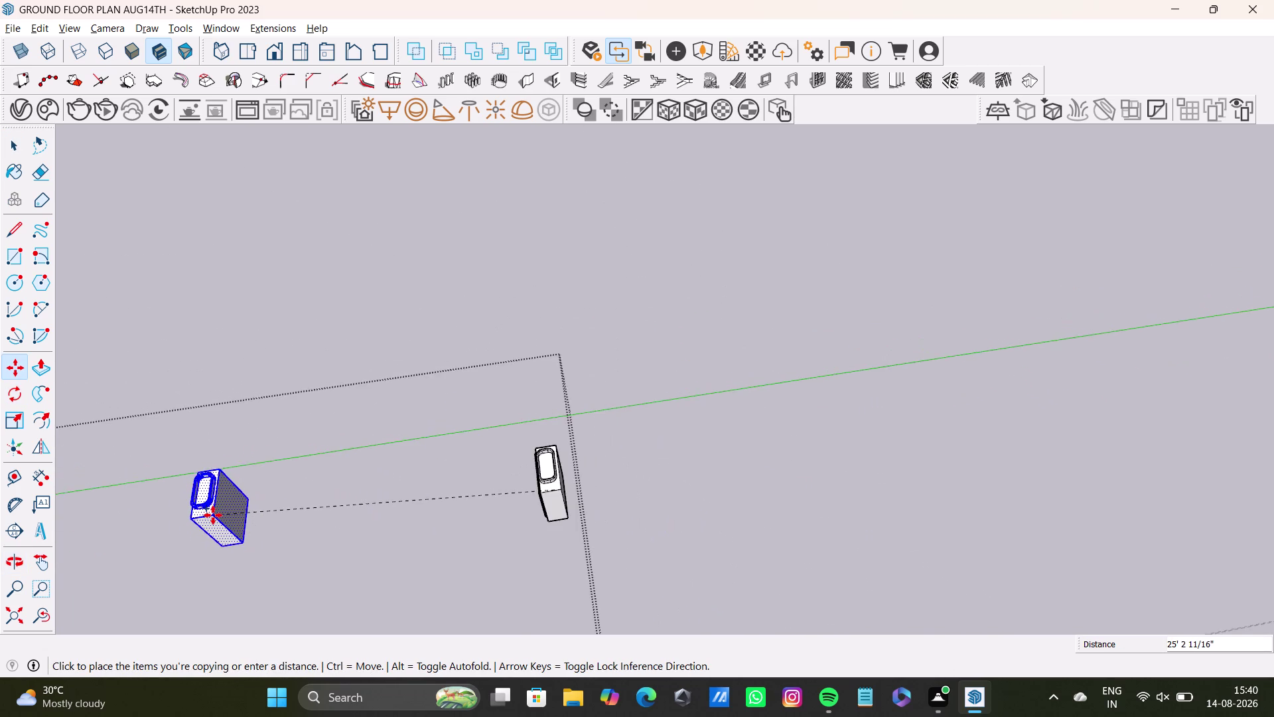
scroll(down, 3)
middle_drag(213, 514, 821, 461)
scroll(down, 3)
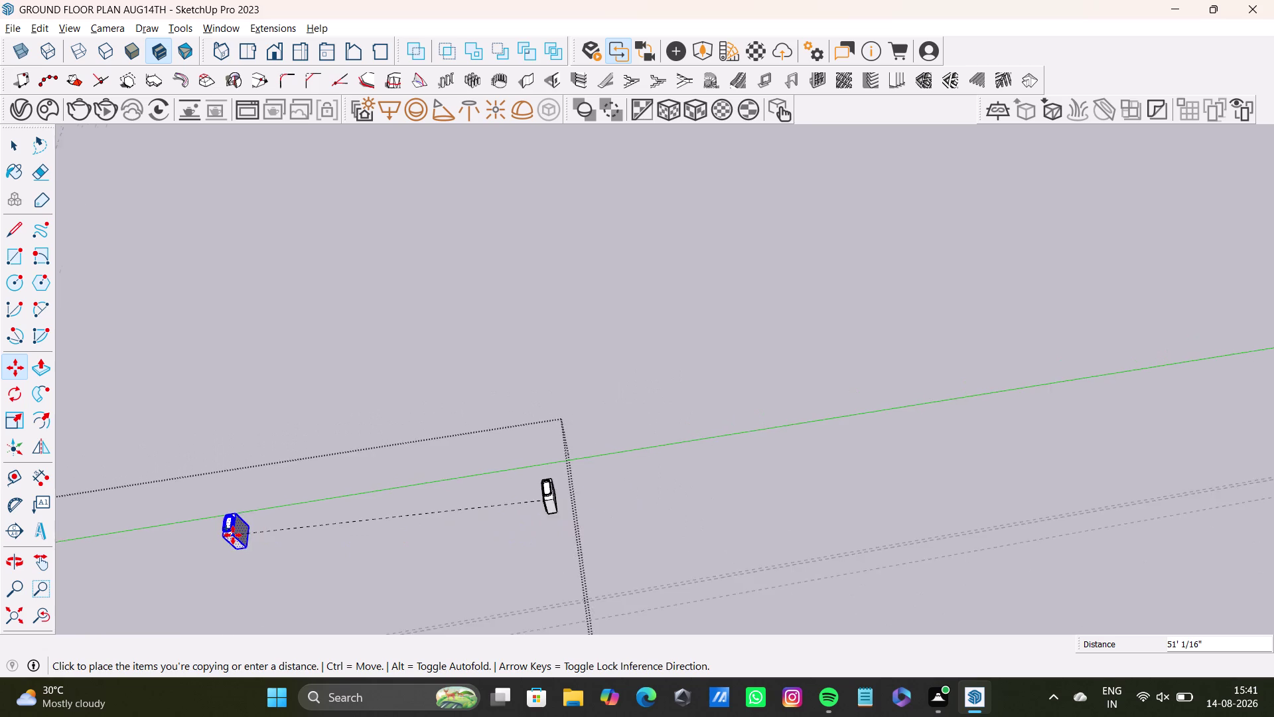
scroll(down, 3)
middle_drag(354, 535, 853, 449)
scroll(up, 3)
scroll(down, 3)
scroll(up, 3)
middle_drag(666, 539, 919, 433)
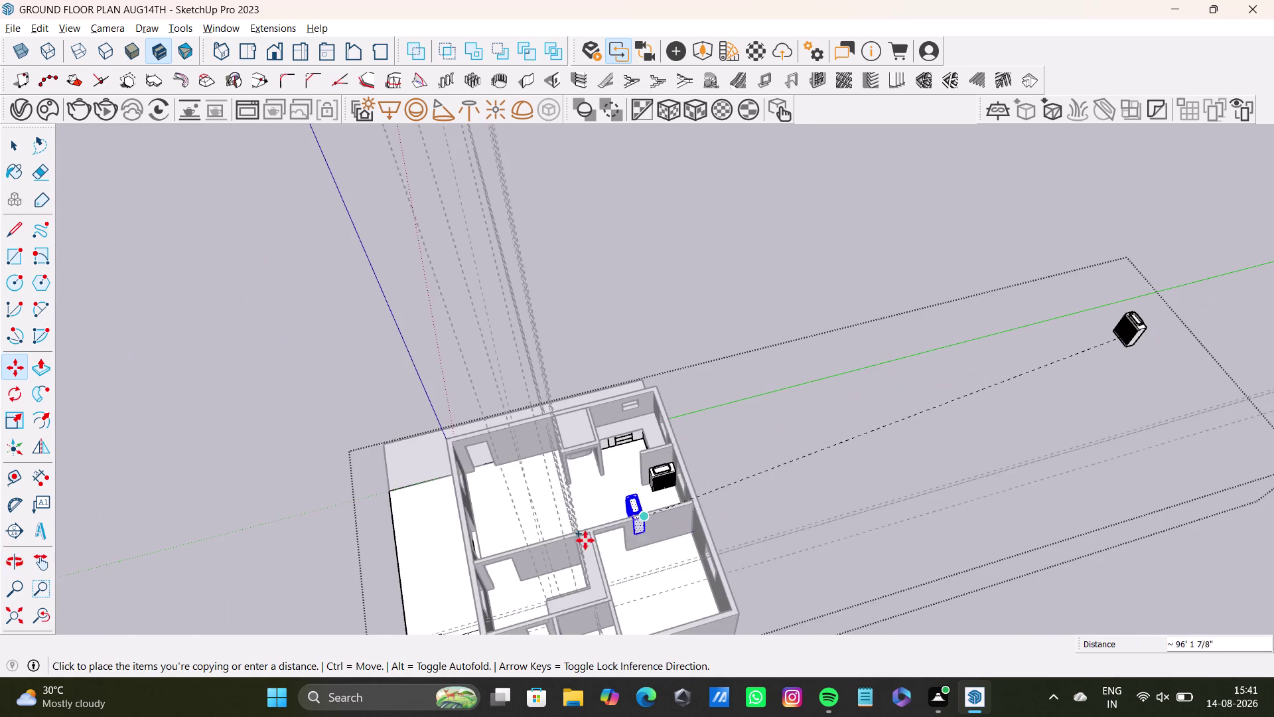
scroll(up, 3)
middle_drag(578, 580, 638, 336)
scroll(up, 3)
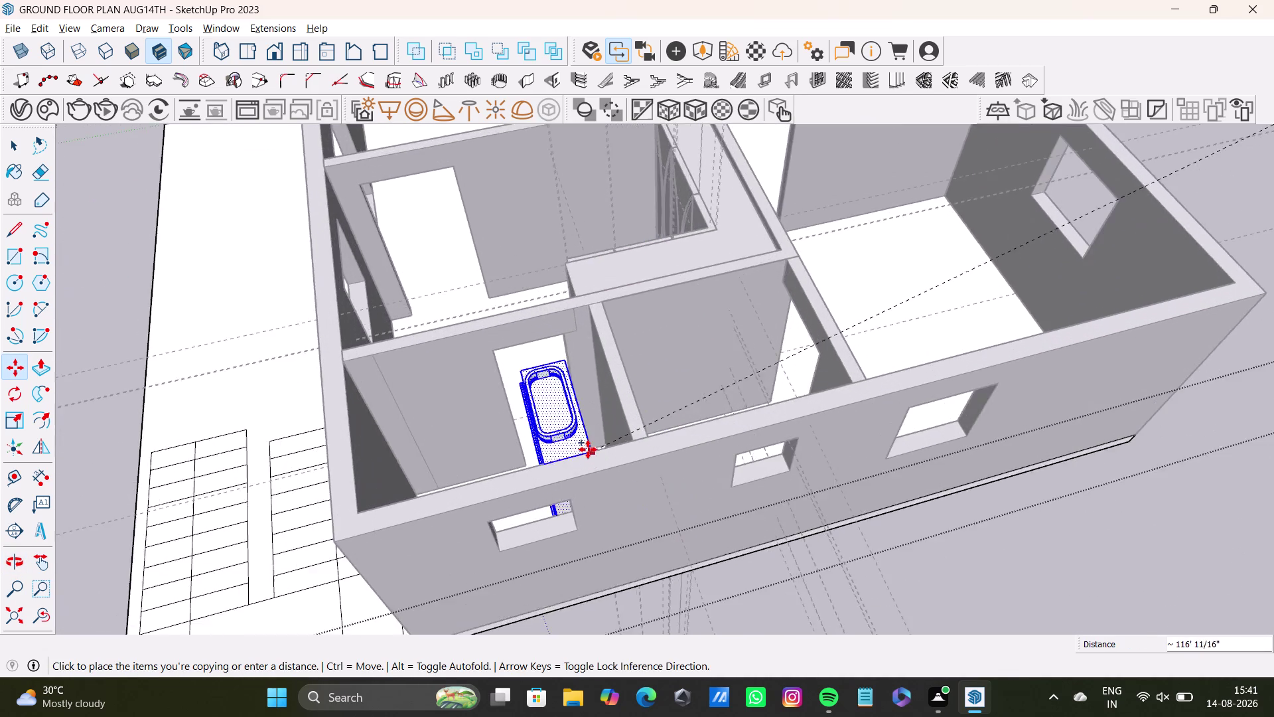
middle_drag(588, 449, 800, 466)
scroll(up, 3)
middle_drag(686, 462, 852, 458)
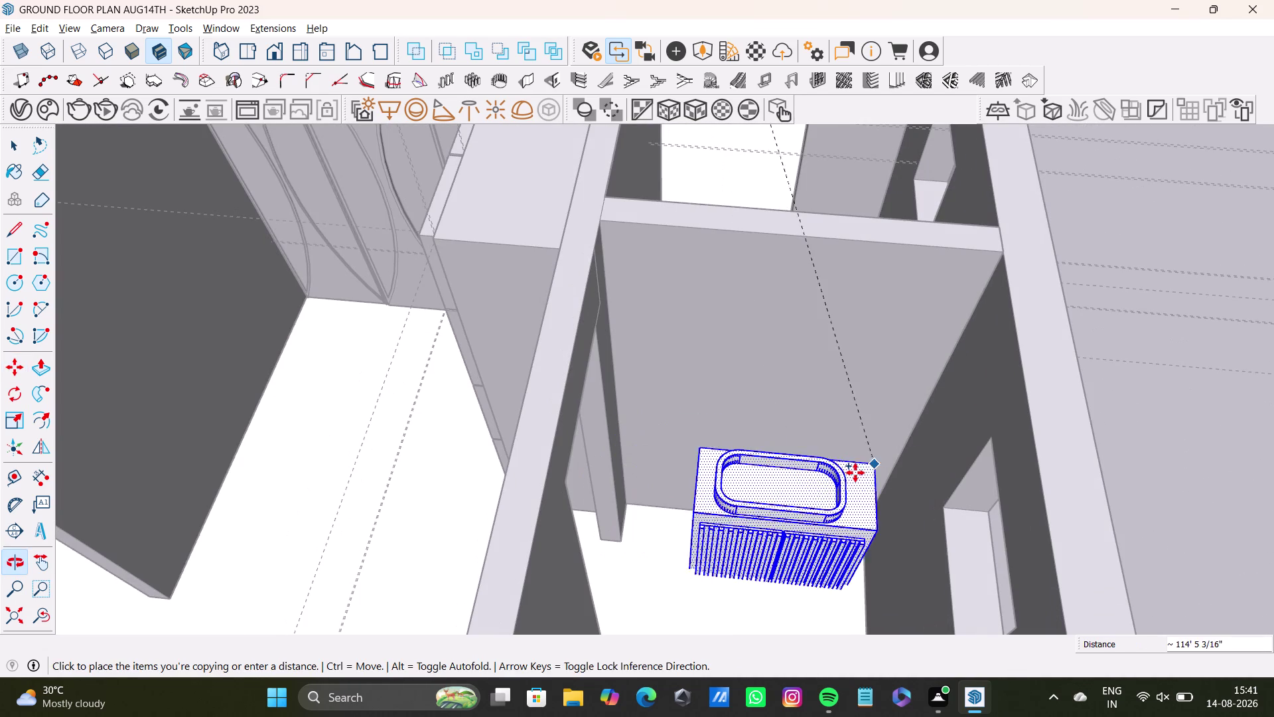
click(862, 400)
Reposition the vanity by its base corner to its adjusted spot against the wall.
middle_drag(869, 460, 842, 475)
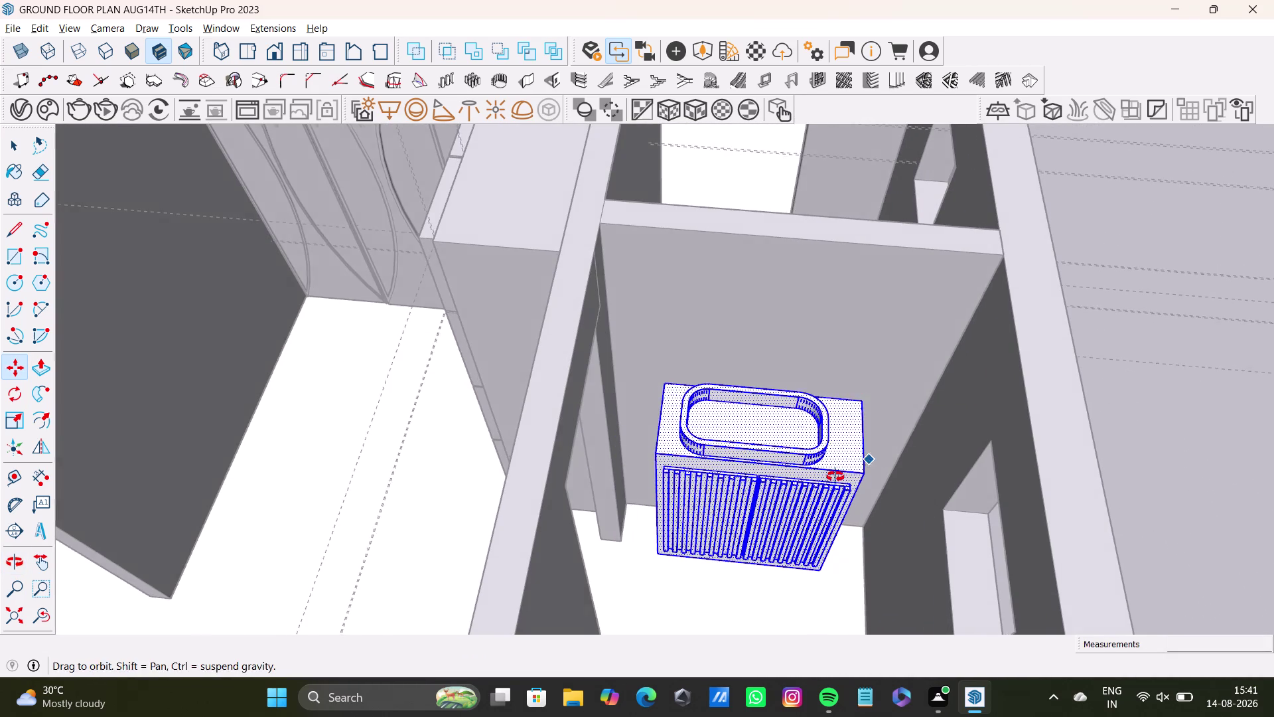
middle_drag(842, 475, 761, 534)
scroll(up, 3)
middle_drag(755, 569, 775, 410)
scroll(up, 3)
middle_drag(771, 465, 767, 370)
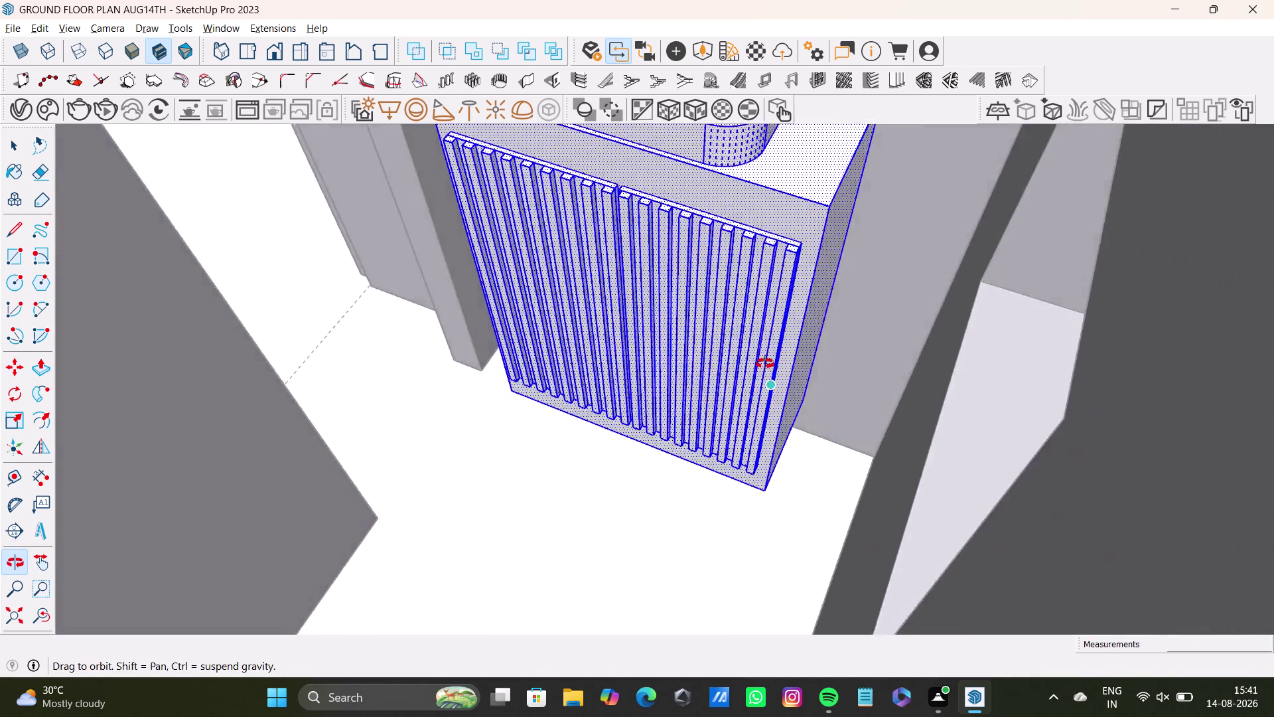
middle_drag(768, 370, 800, 371)
scroll(up, 3)
click(783, 468)
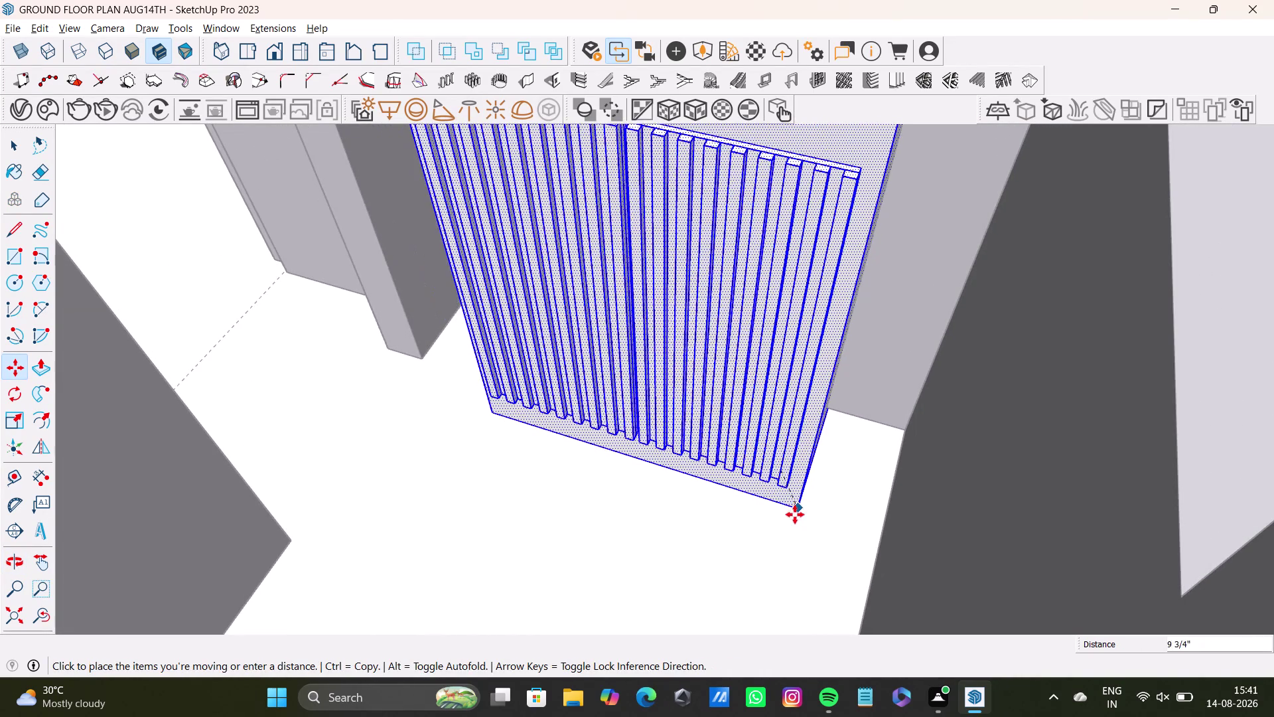
click(778, 538)
Orbit around to check the vanity's fit against the bathroom wall.
middle_drag(803, 536, 955, 526)
middle_drag(491, 495, 811, 464)
middle_drag(773, 455, 584, 507)
middle_drag(587, 518, 643, 345)
middle_drag(613, 461, 615, 459)
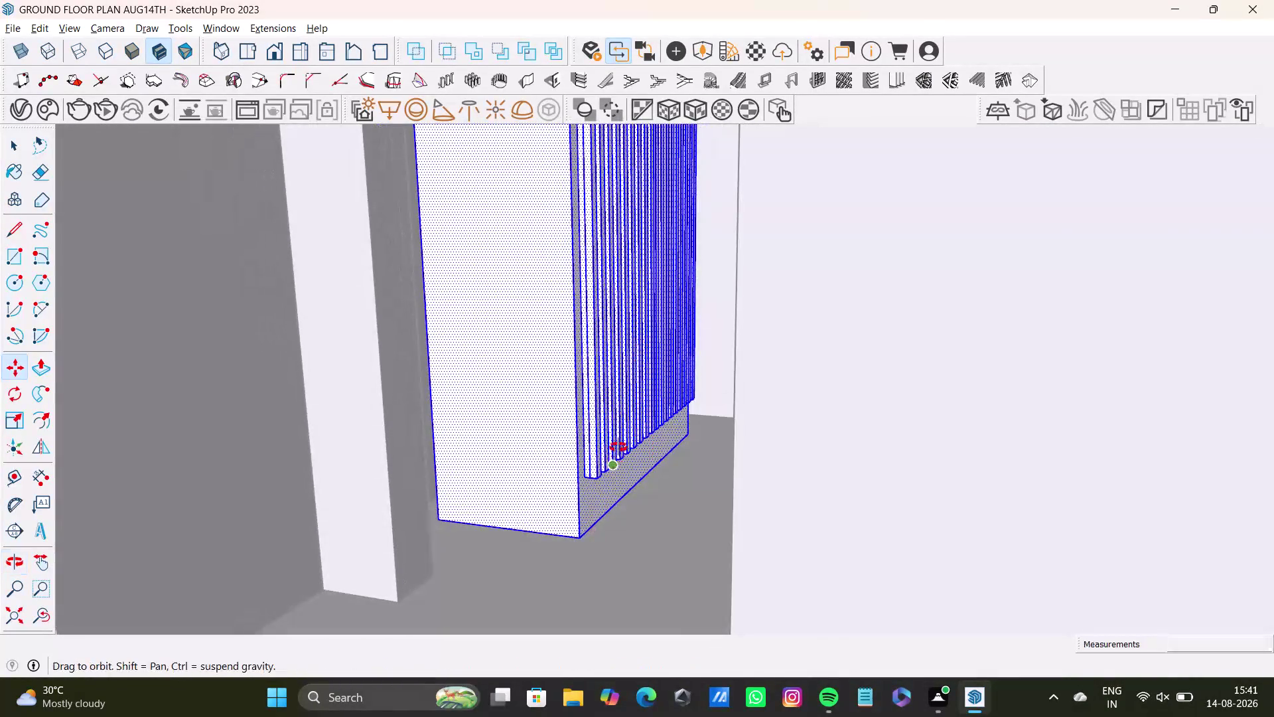
middle_drag(615, 459, 602, 428)
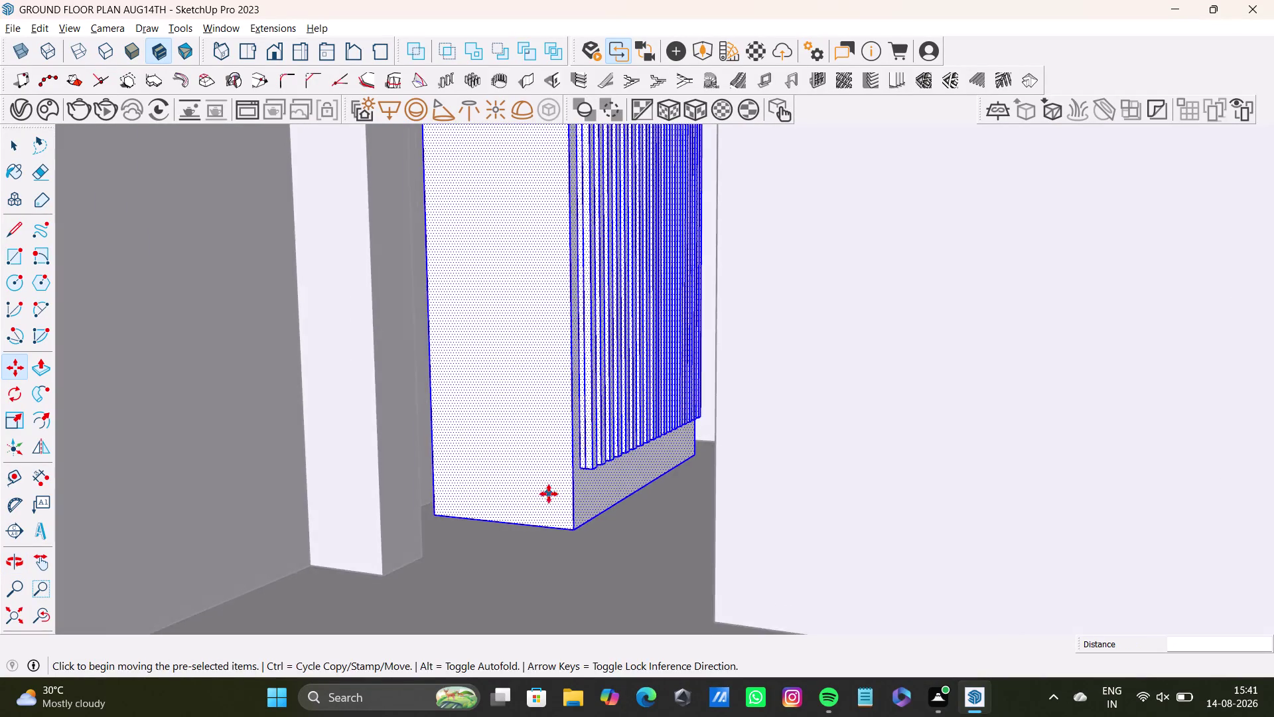
scroll(down, 3)
key(space)
Zoom down onto the bathroom and move the vanity flush against the wall.
click(5, 618)
middle_drag(583, 247, 494, 403)
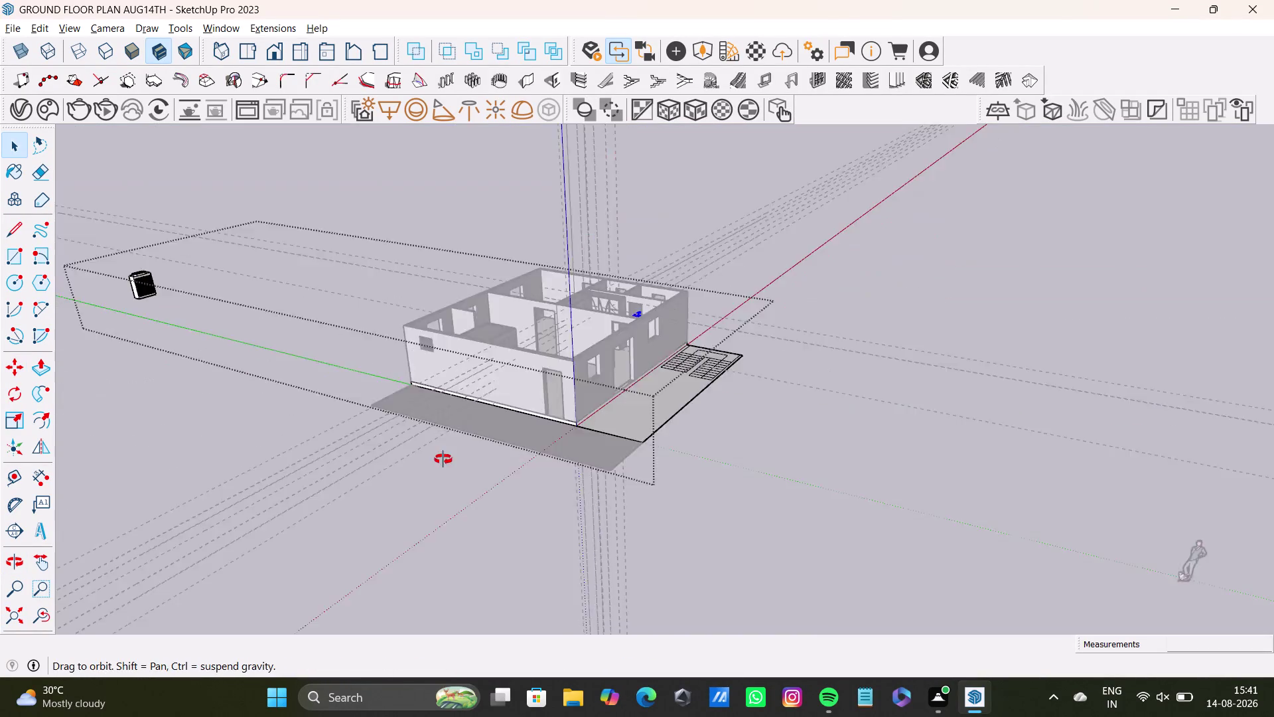
middle_drag(494, 403, 344, 531)
scroll(up, 3)
middle_drag(735, 354, 582, 467)
scroll(up, 3)
middle_drag(673, 286, 662, 364)
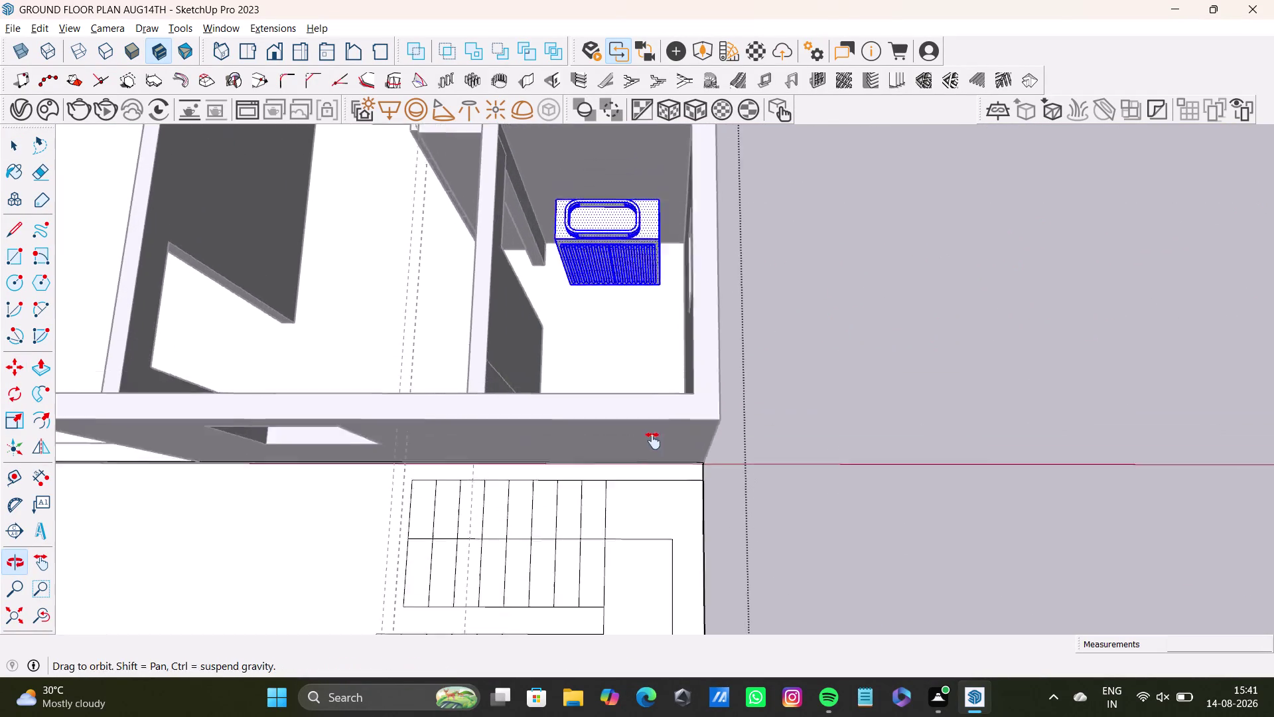
middle_drag(663, 363, 637, 507)
scroll(up, 3)
middle_drag(600, 420, 600, 471)
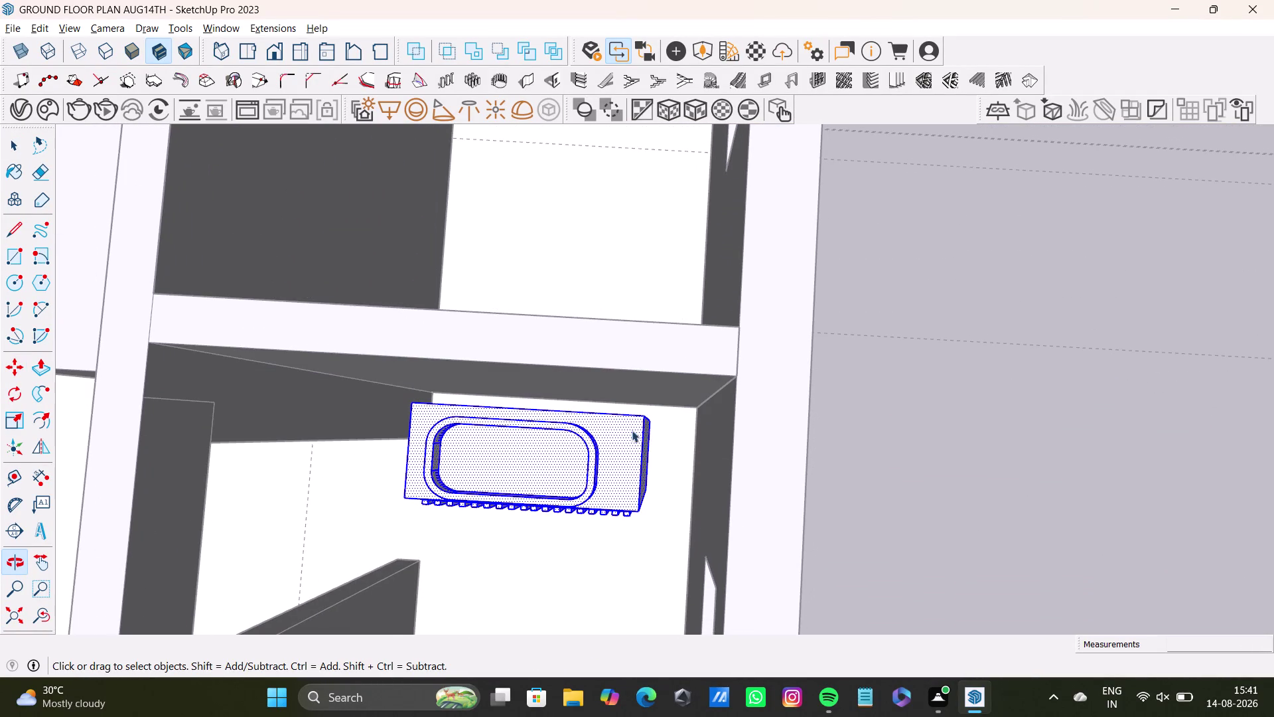
key(m)
click(645, 419)
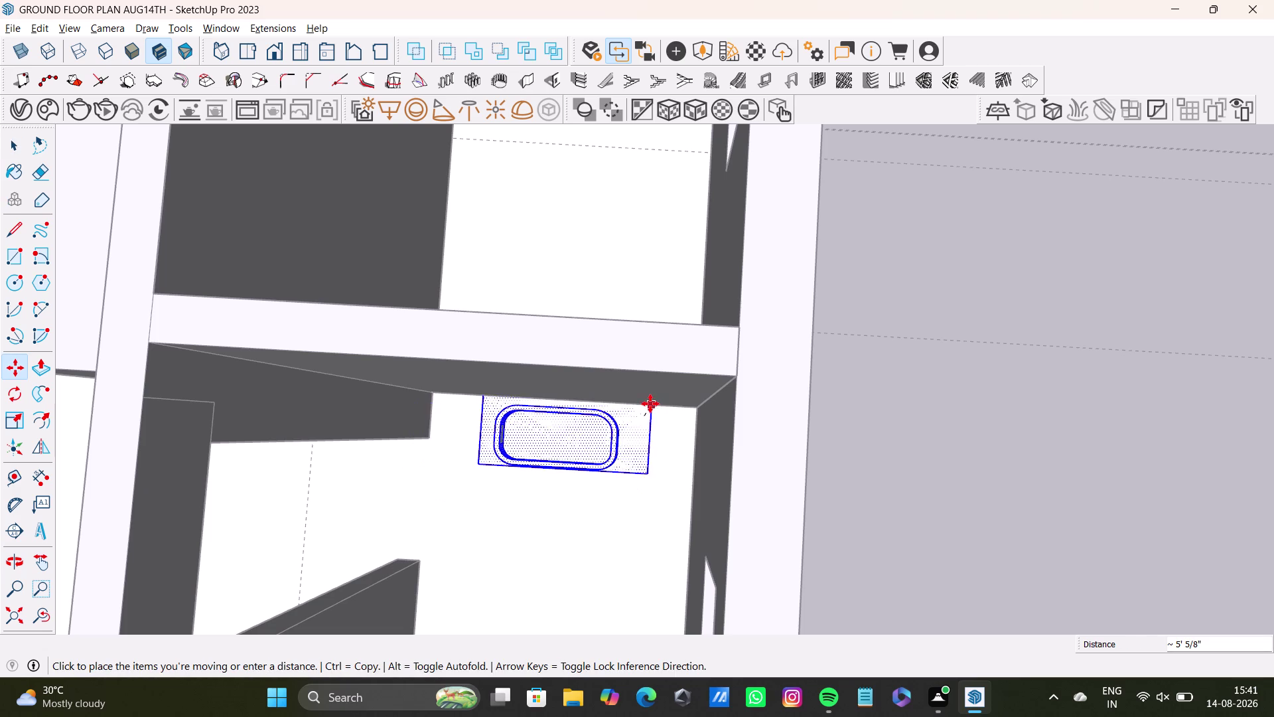
click(652, 388)
Orbit around the bathroom to check the vanity placement, then pull back to the whole house.
middle_drag(667, 449, 761, 306)
middle_drag(600, 433, 620, 419)
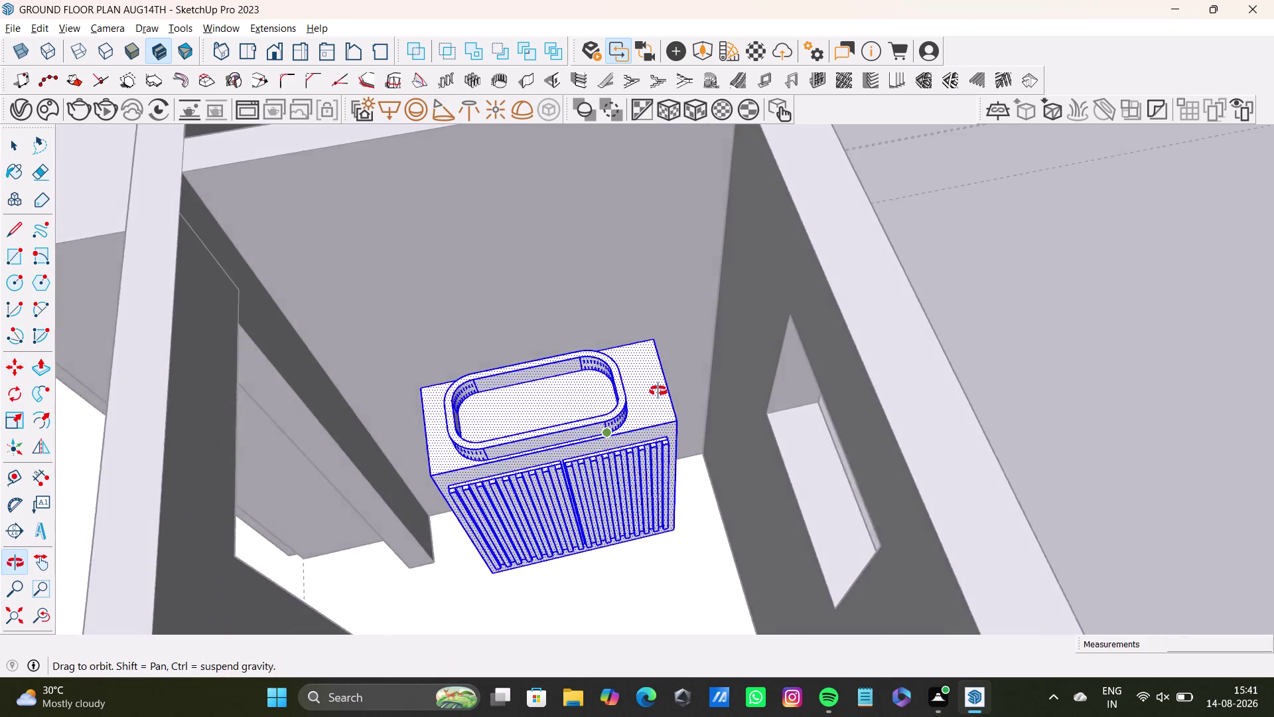
middle_drag(620, 419, 767, 306)
middle_drag(618, 493, 847, 400)
scroll(down, 3)
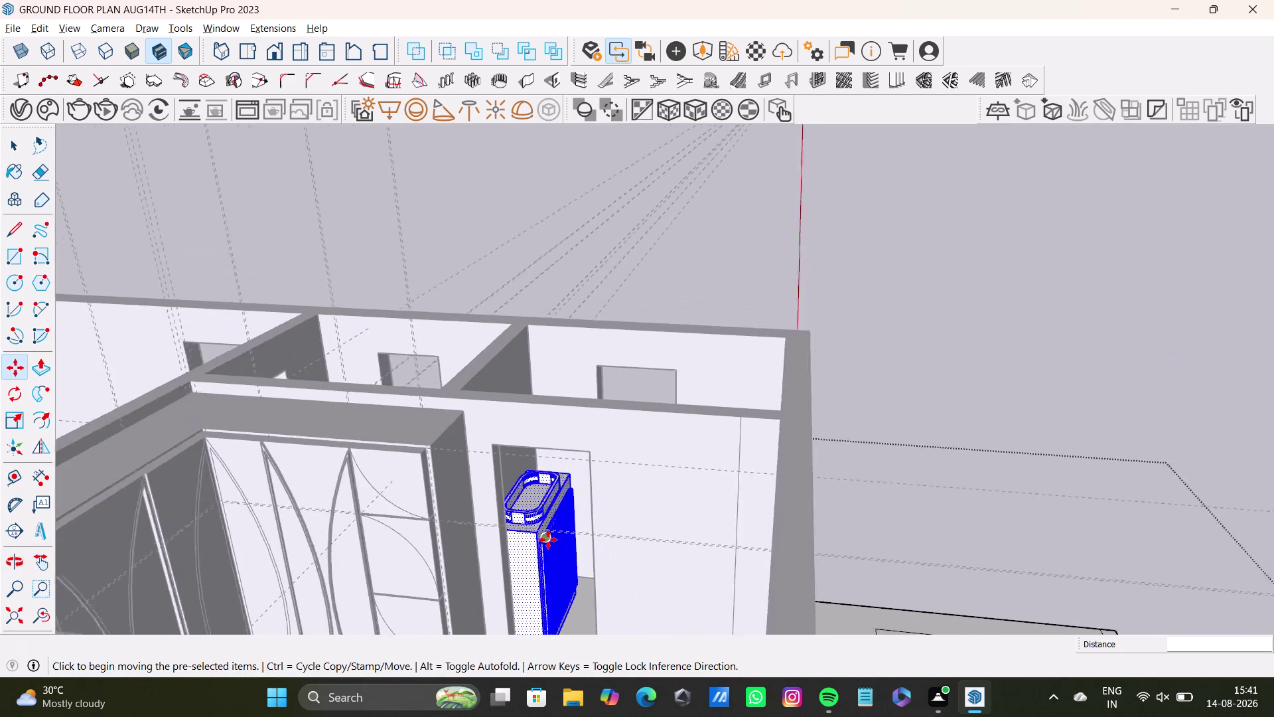
scroll(down, 3)
middle_drag(556, 540, 664, 703)
middle_drag(517, 532, 501, 715)
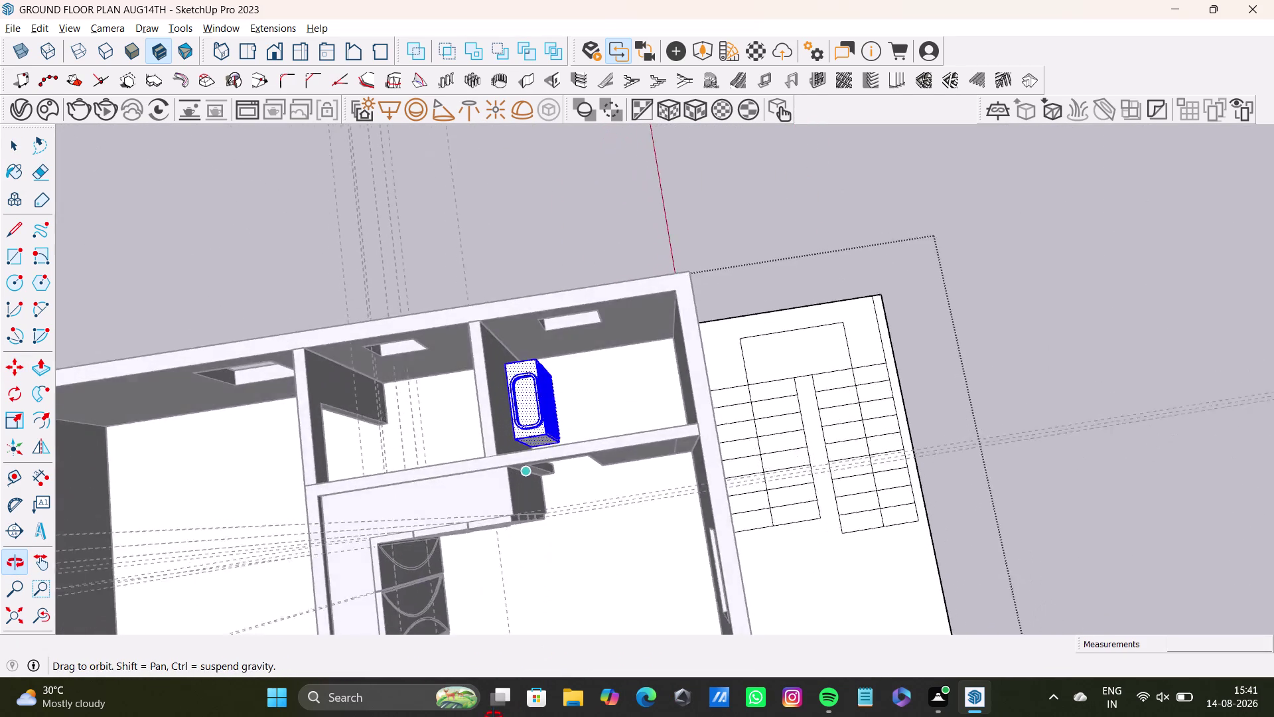
middle_drag(500, 715, 489, 697)
middle_drag(615, 476, 409, 413)
middle_drag(621, 387, 430, 403)
middle_drag(656, 378, 577, 289)
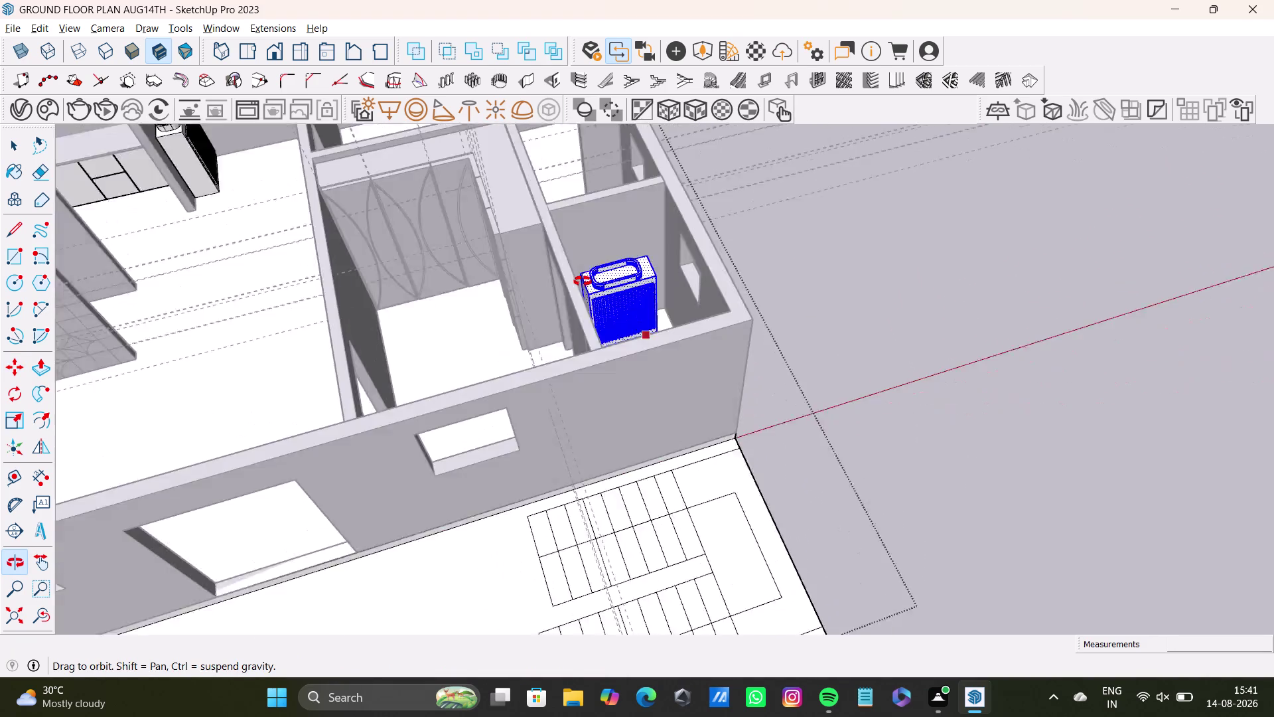
middle_drag(577, 290, 586, 280)
middle_drag(714, 379, 616, 445)
middle_drag(683, 433, 234, 469)
middle_drag(467, 334, 450, 504)
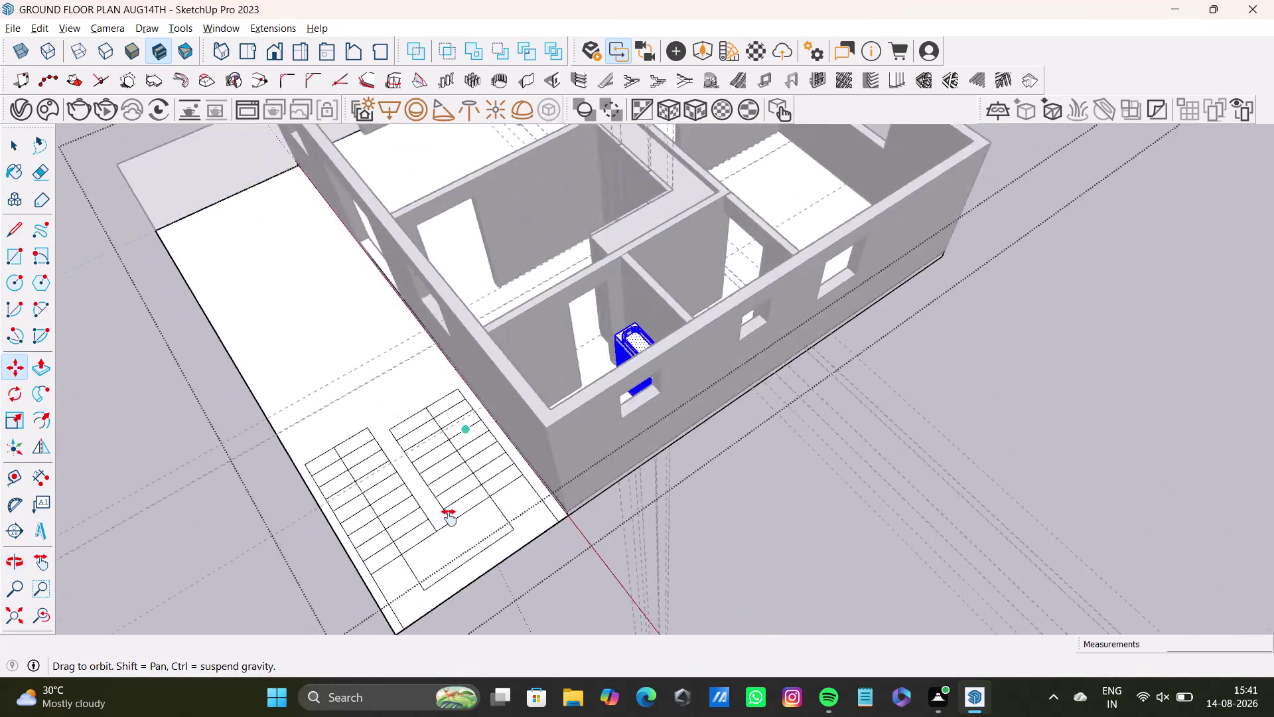
middle_drag(450, 505, 423, 591)
middle_drag(579, 543, 57, 531)
middle_drag(434, 430, 133, 533)
scroll(down, 3)
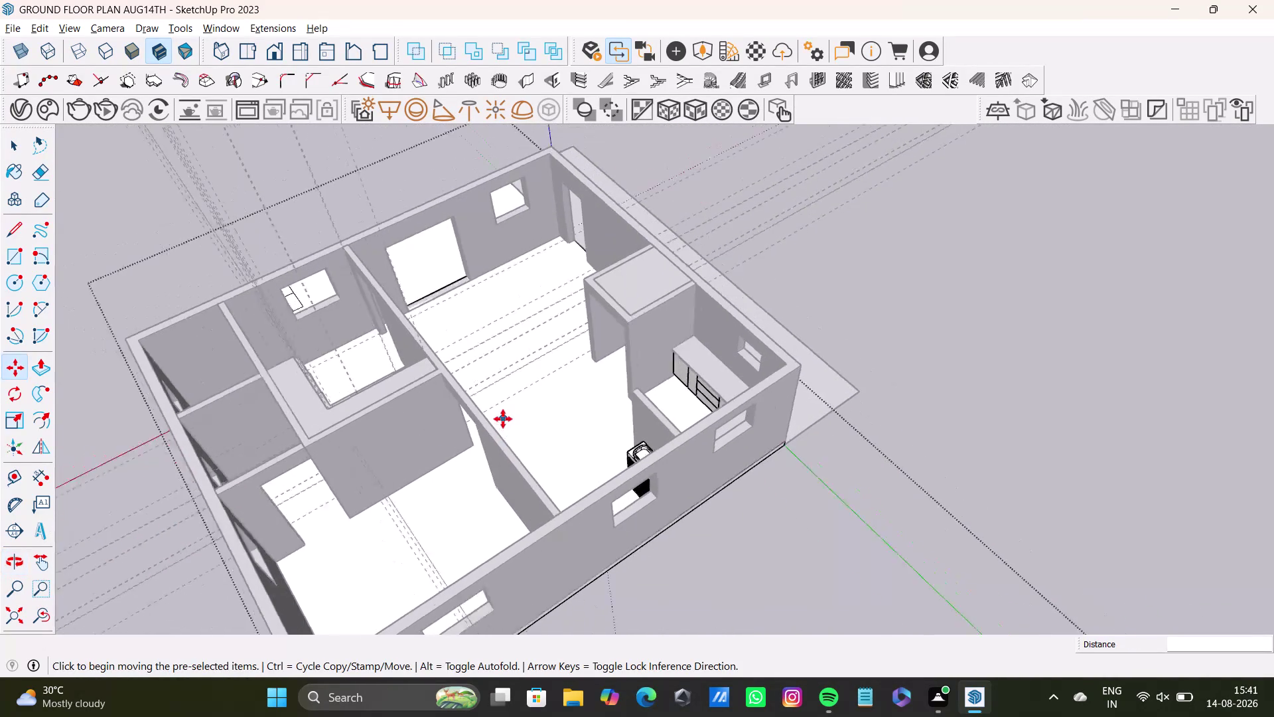
scroll(down, 3)
Navigate to the far-away basin, select it and pick it up with Move.
middle_drag(512, 447, 564, 399)
scroll(up, 3)
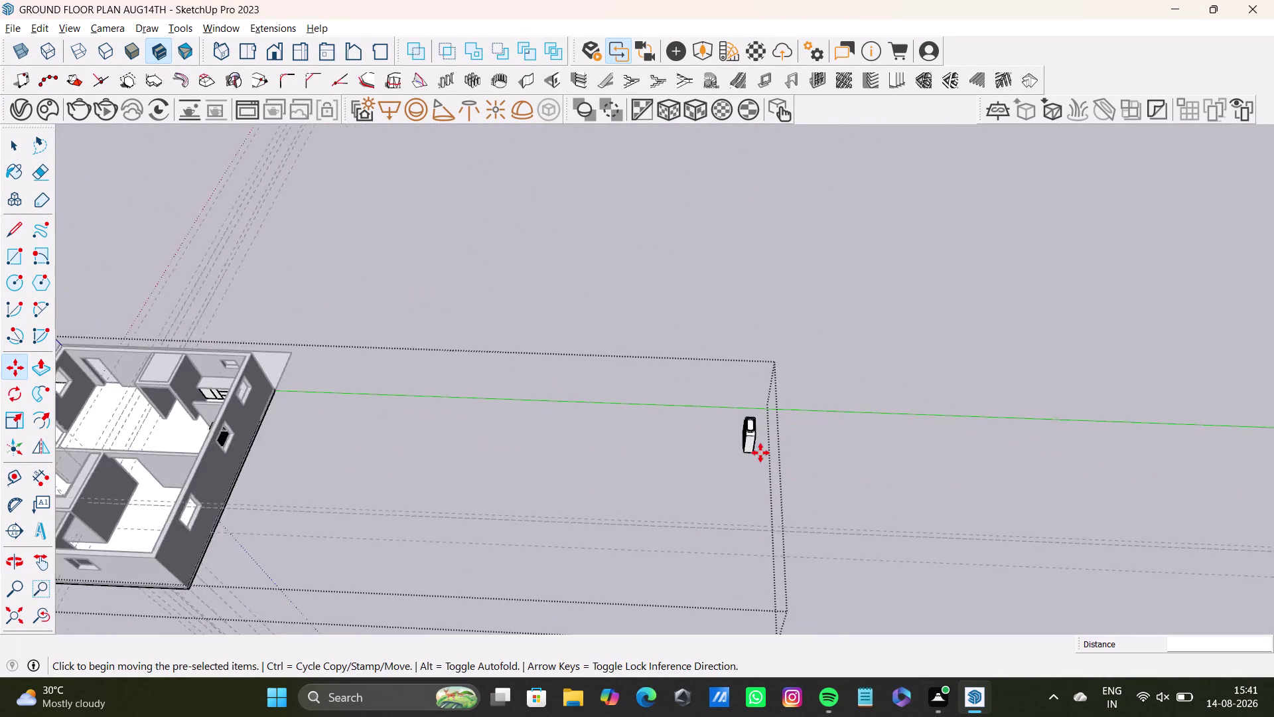
scroll(up, 3)
middle_drag(694, 442, 860, 455)
drag(708, 302, 735, 325)
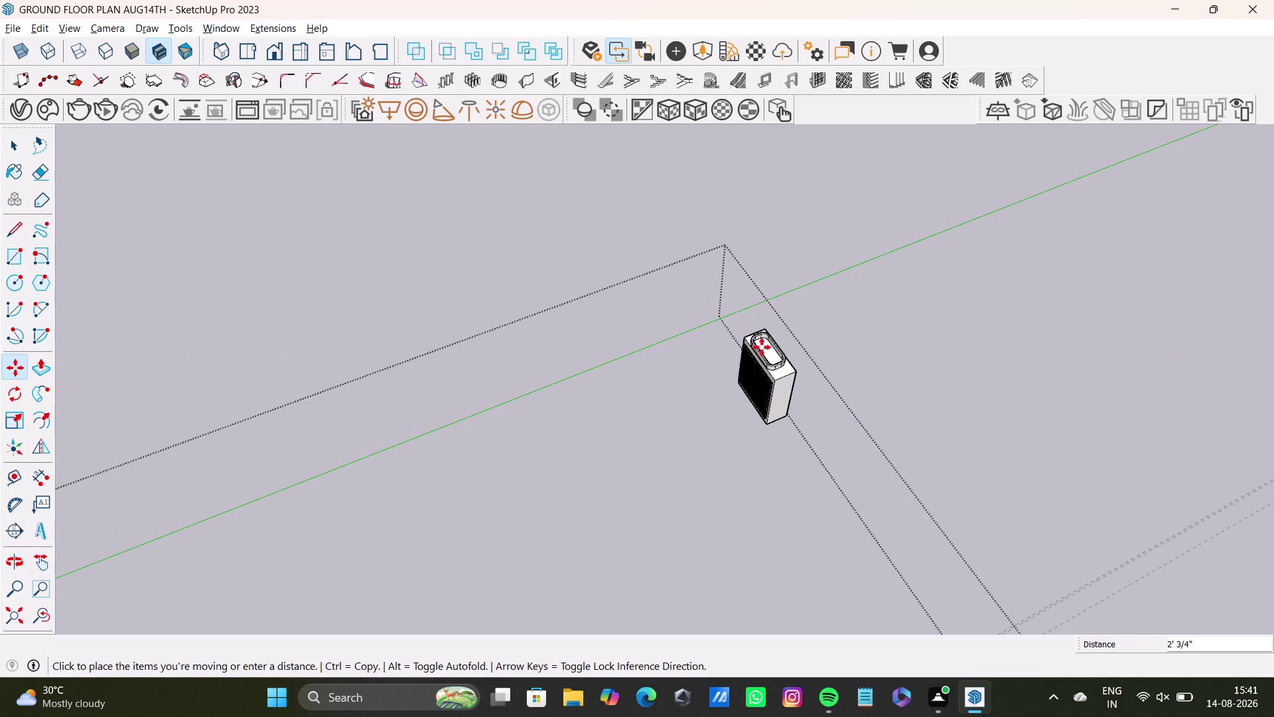
drag(735, 324, 844, 435)
key(space)
drag(713, 282, 846, 490)
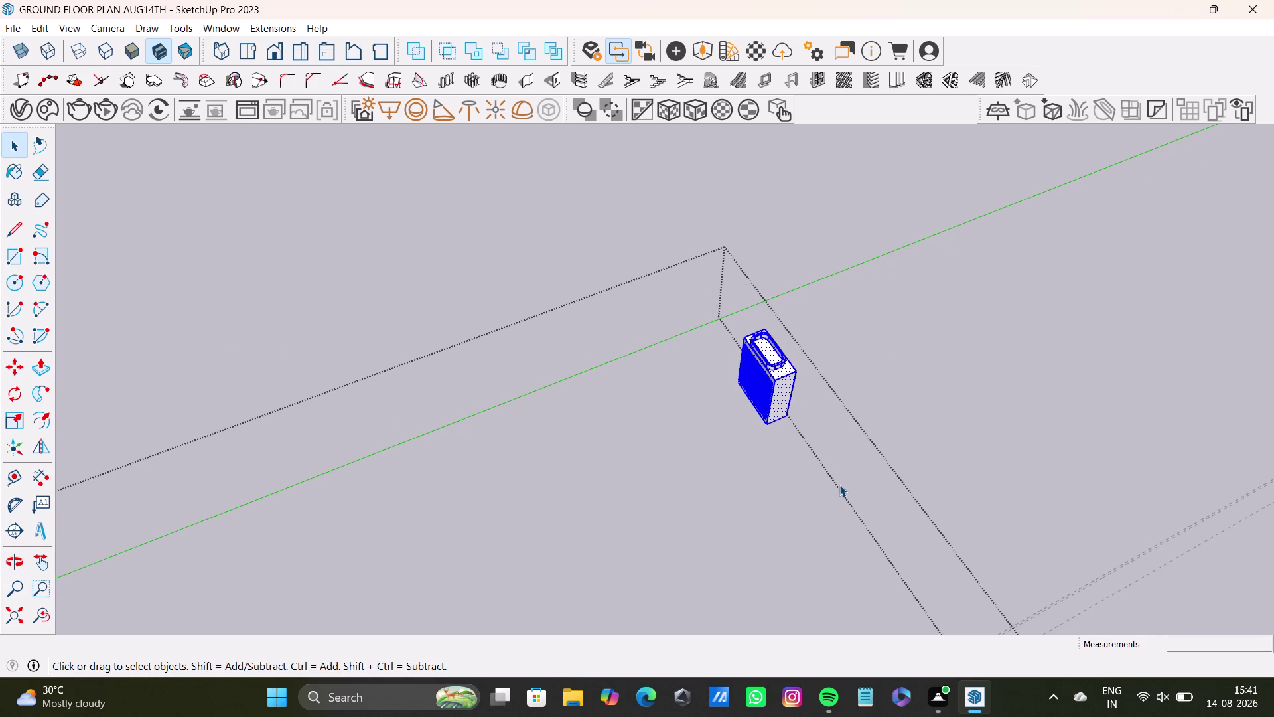
key(m)
click(793, 373)
Carry the basin back toward the bathrooms and set it down beside the house.
scroll(down, 3)
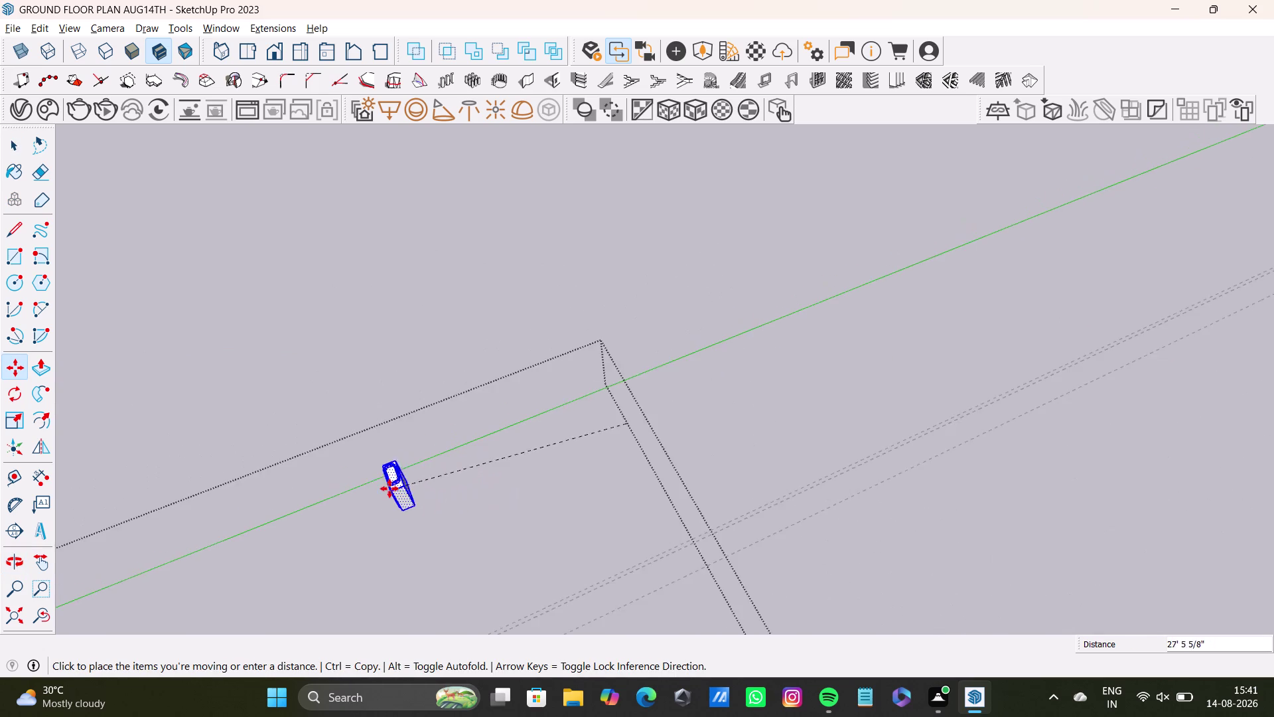
scroll(down, 3)
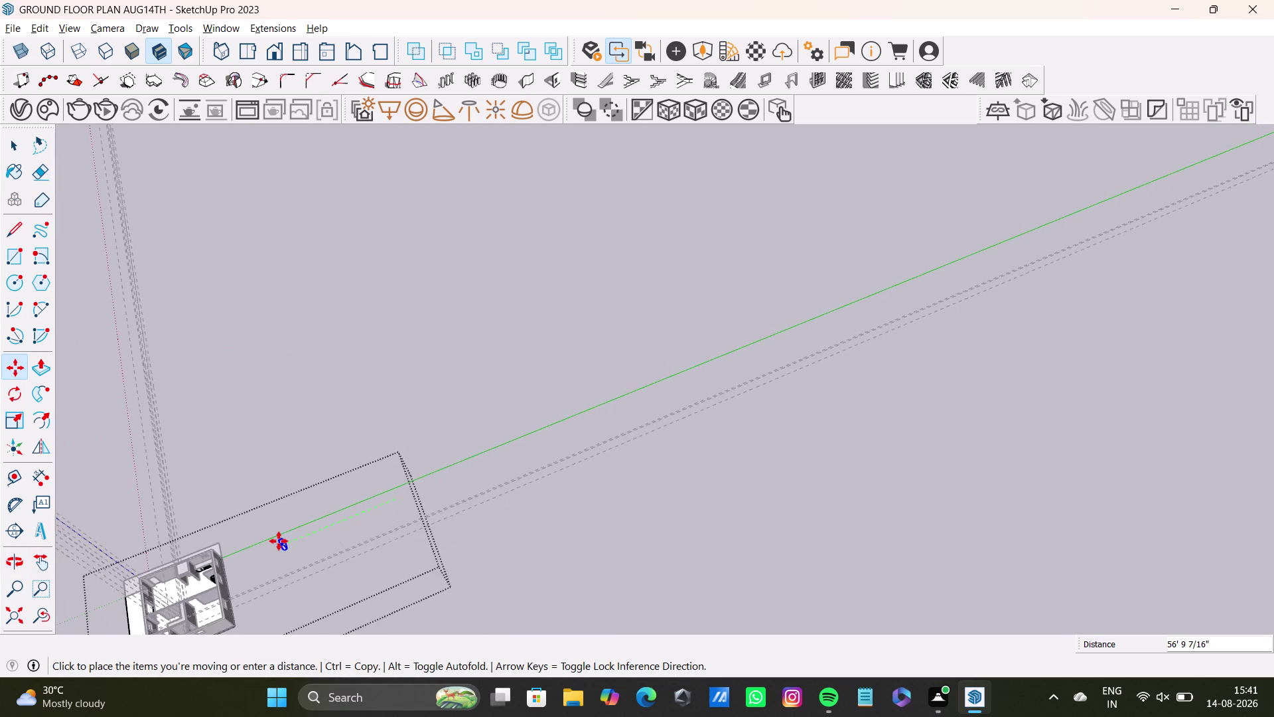
scroll(down, 3)
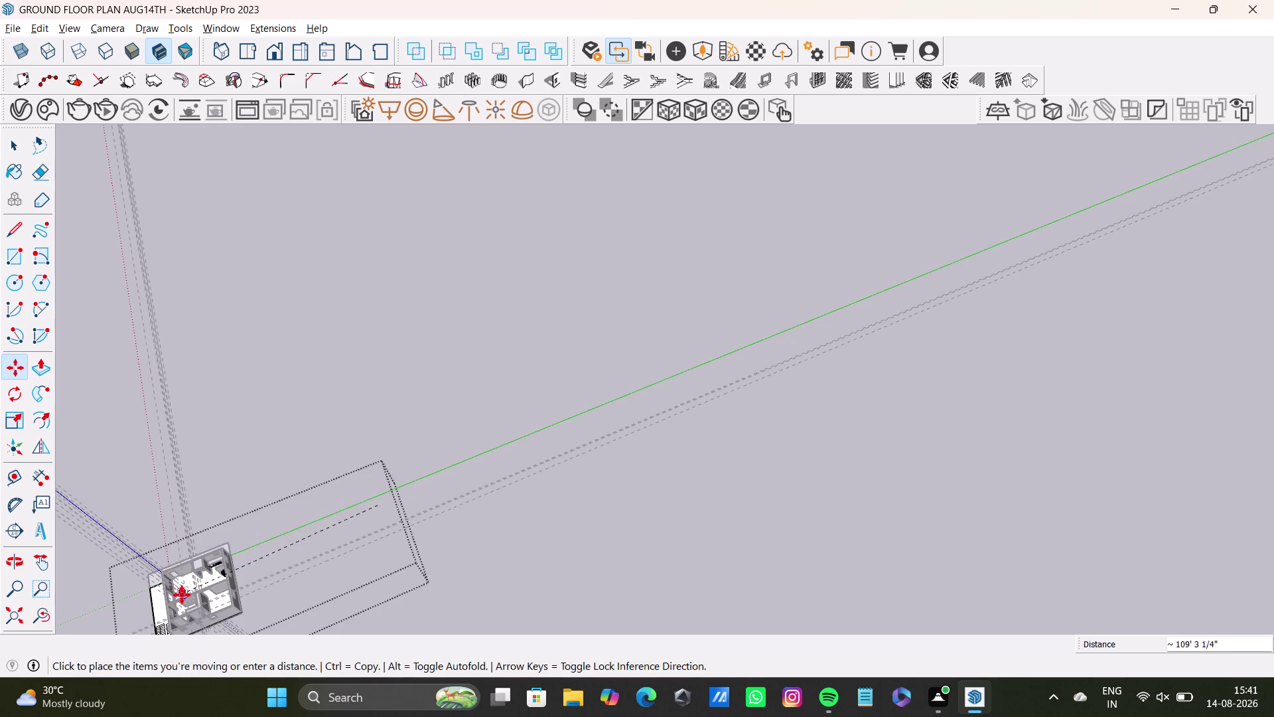
middle_drag(182, 595, 562, 434)
scroll(up, 3)
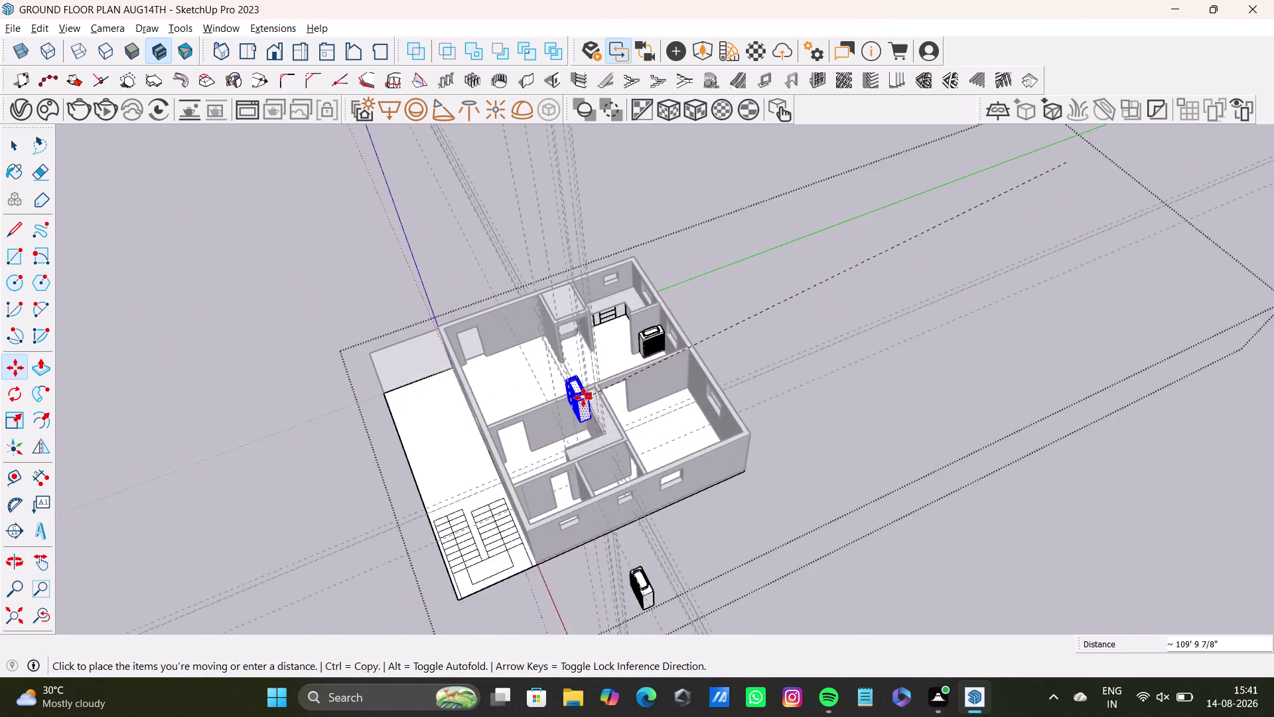
scroll(up, 3)
middle_drag(620, 538, 866, 481)
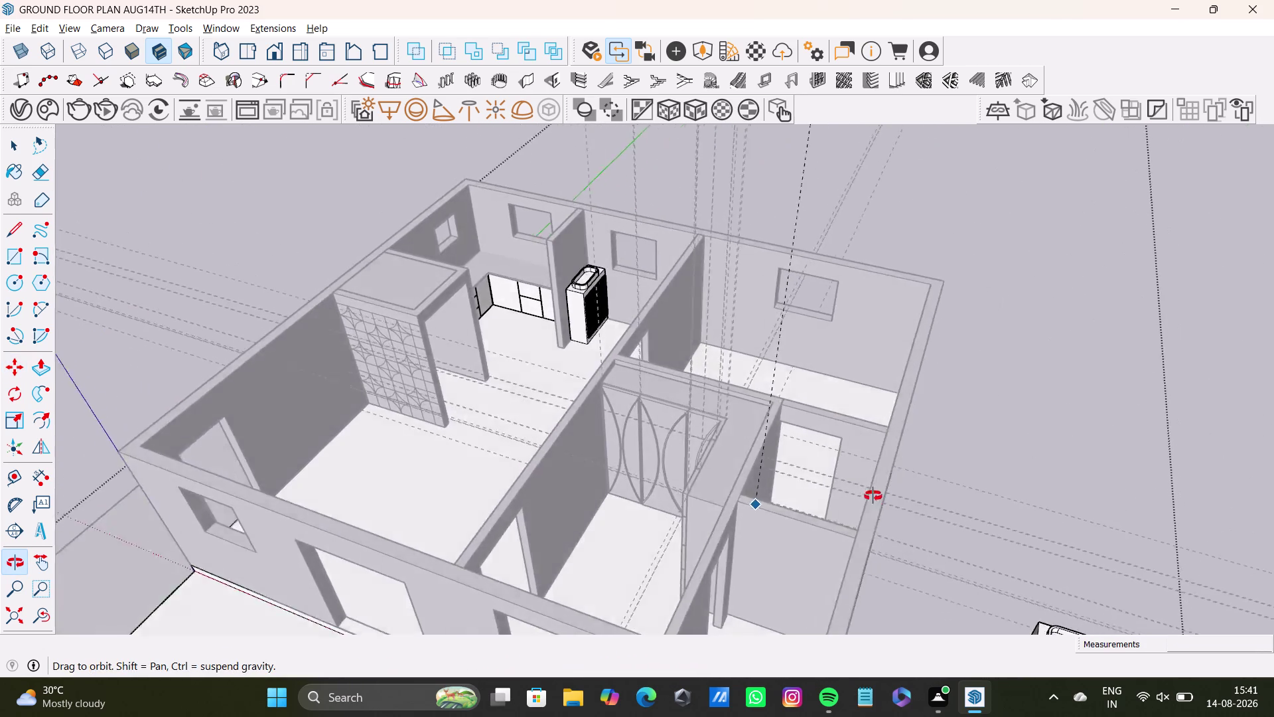
middle_drag(866, 482, 824, 461)
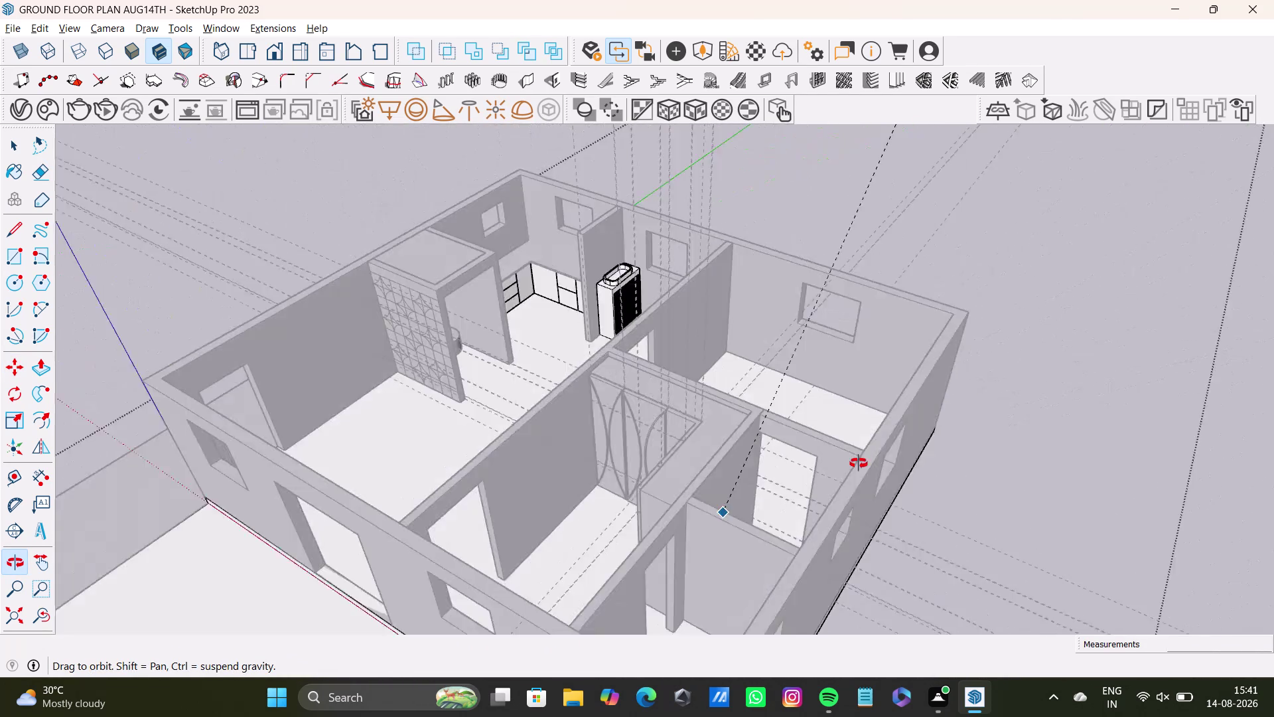
middle_drag(824, 462, 902, 468)
scroll(down, 3)
middle_drag(834, 515, 874, 556)
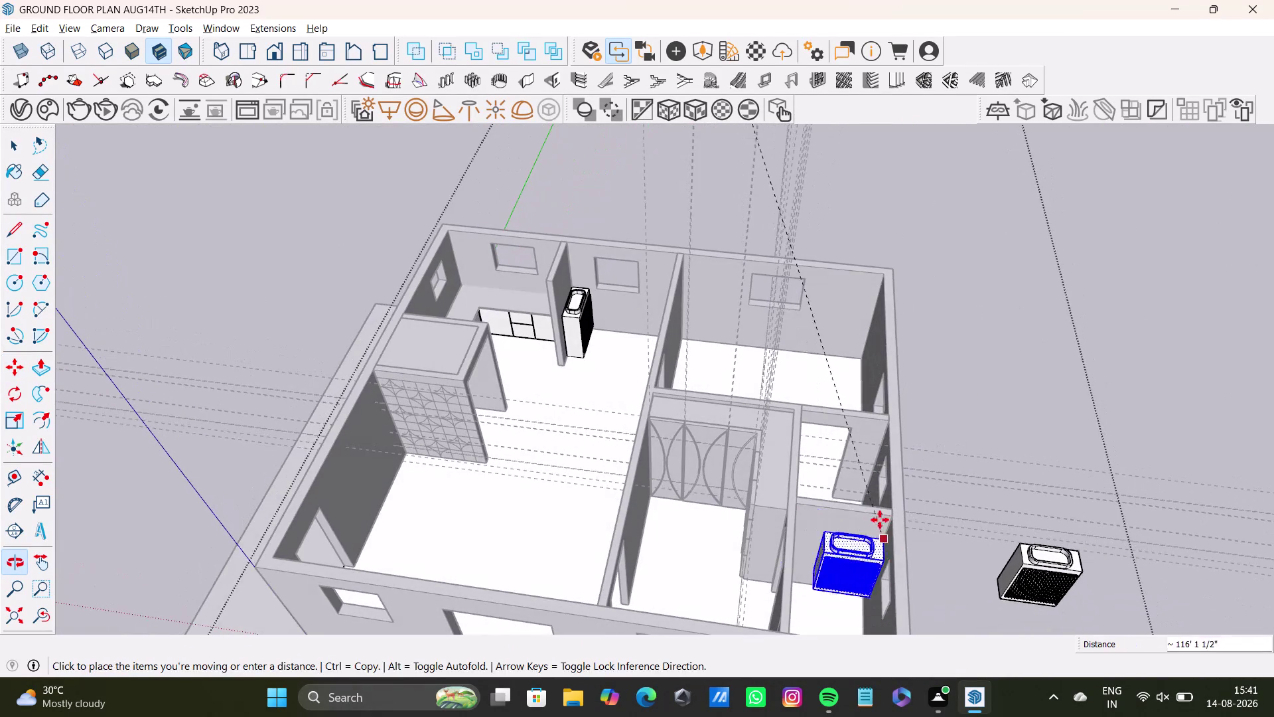
middle_drag(884, 484, 353, 570)
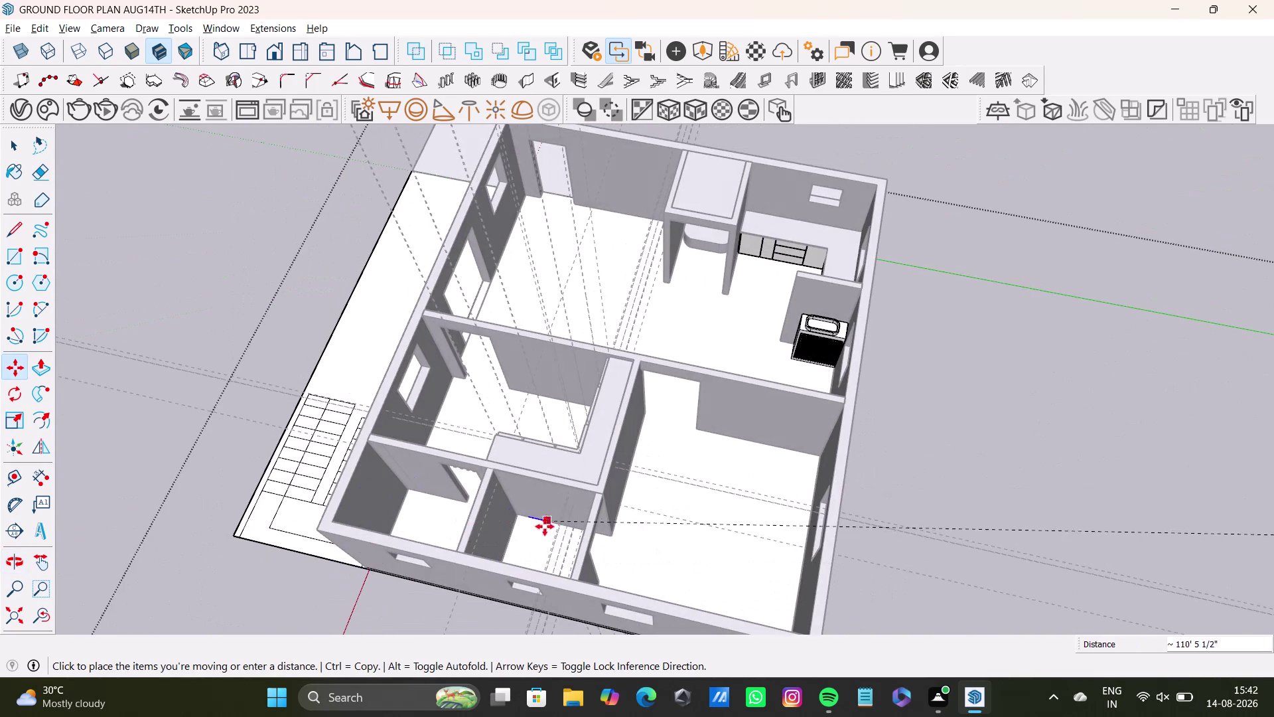
scroll(up, 3)
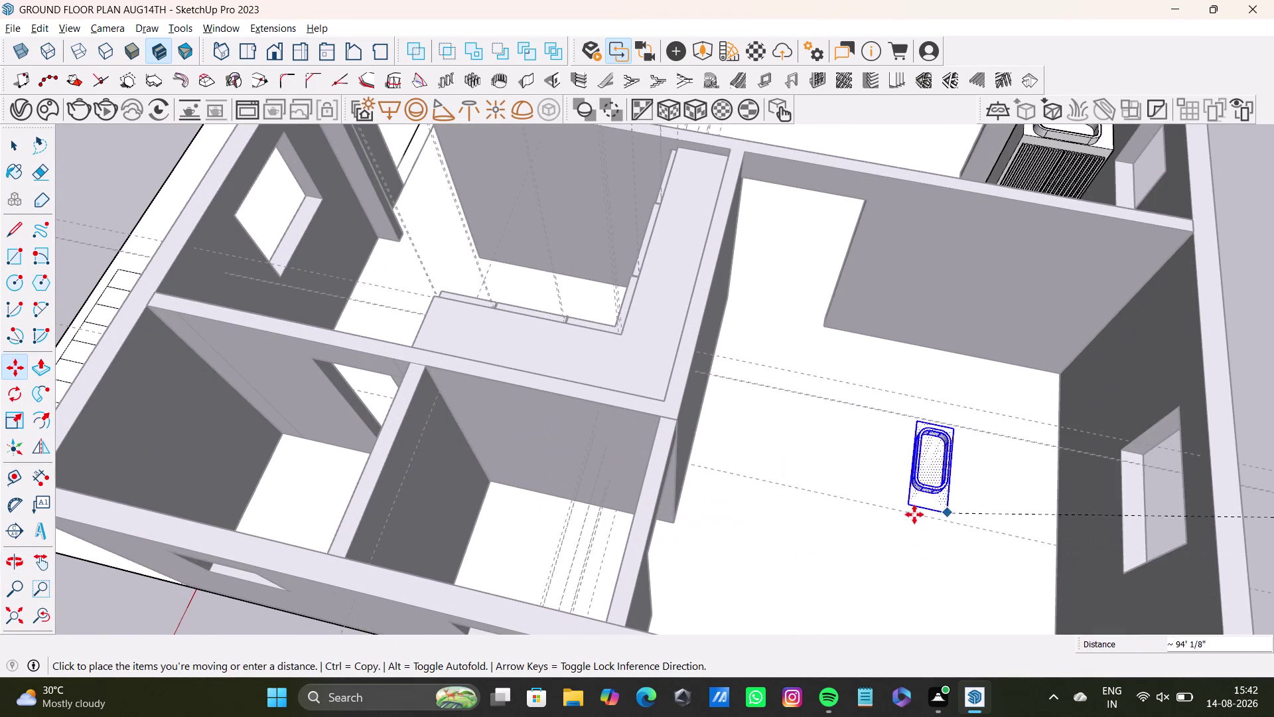
scroll(down, 3)
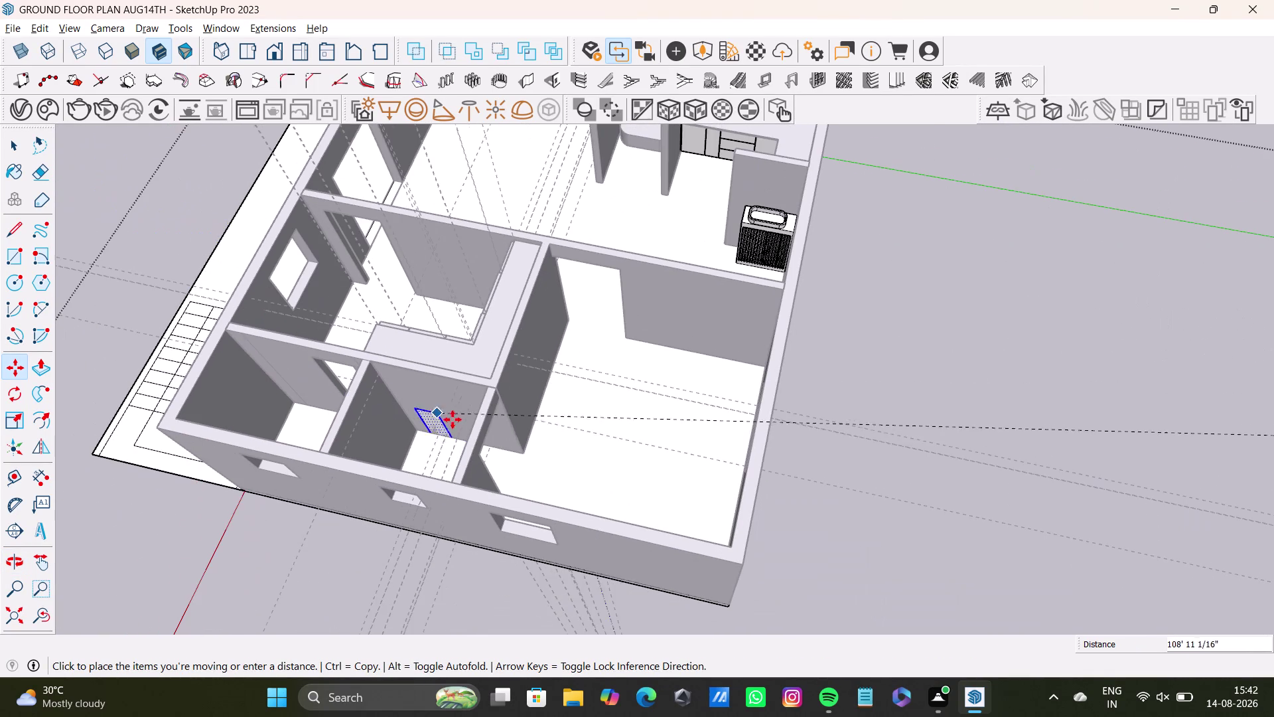
click(901, 396)
Orbit to the basin beside the house and select the whole basin.
middle_drag(478, 496, 744, 350)
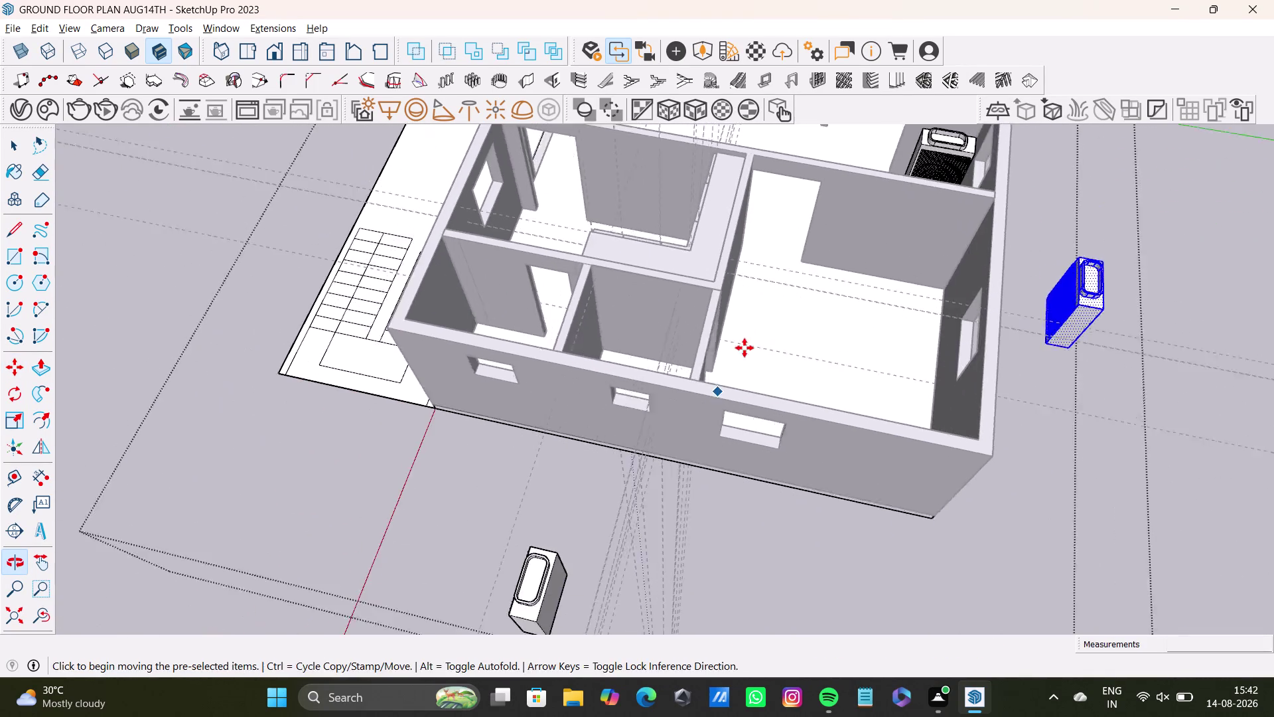
middle_drag(573, 500, 874, 507)
middle_drag(757, 462, 677, 376)
middle_drag(667, 425, 852, 449)
middle_drag(776, 419, 659, 418)
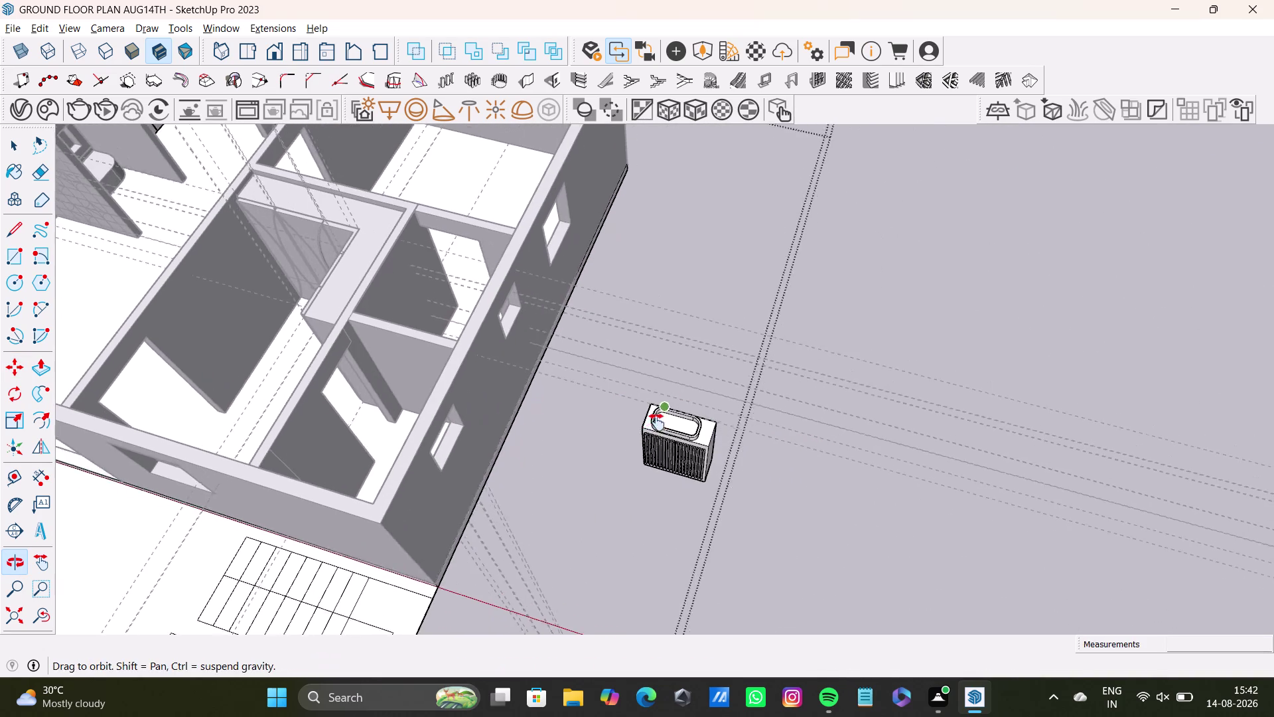
middle_drag(659, 419, 655, 425)
drag(568, 373, 757, 554)
key(space)
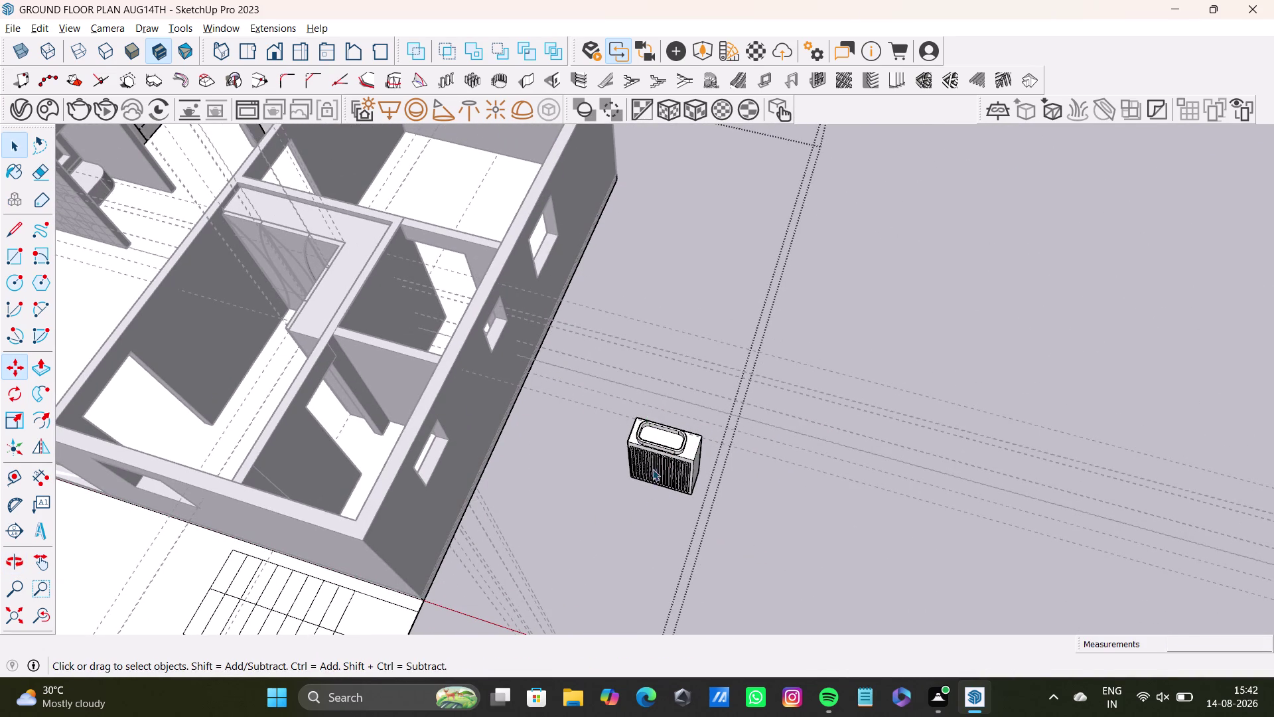
click(607, 401)
click(758, 457)
drag(571, 386, 780, 579)
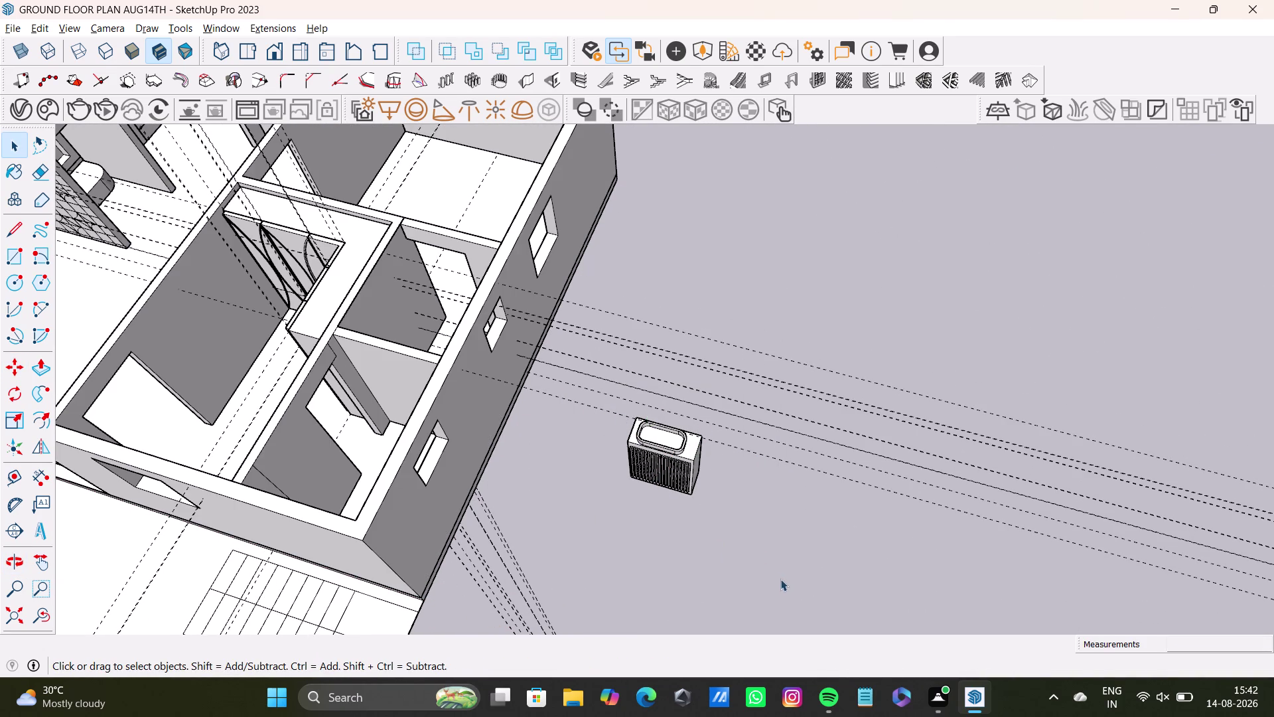
double_click(696, 460)
click(697, 460)
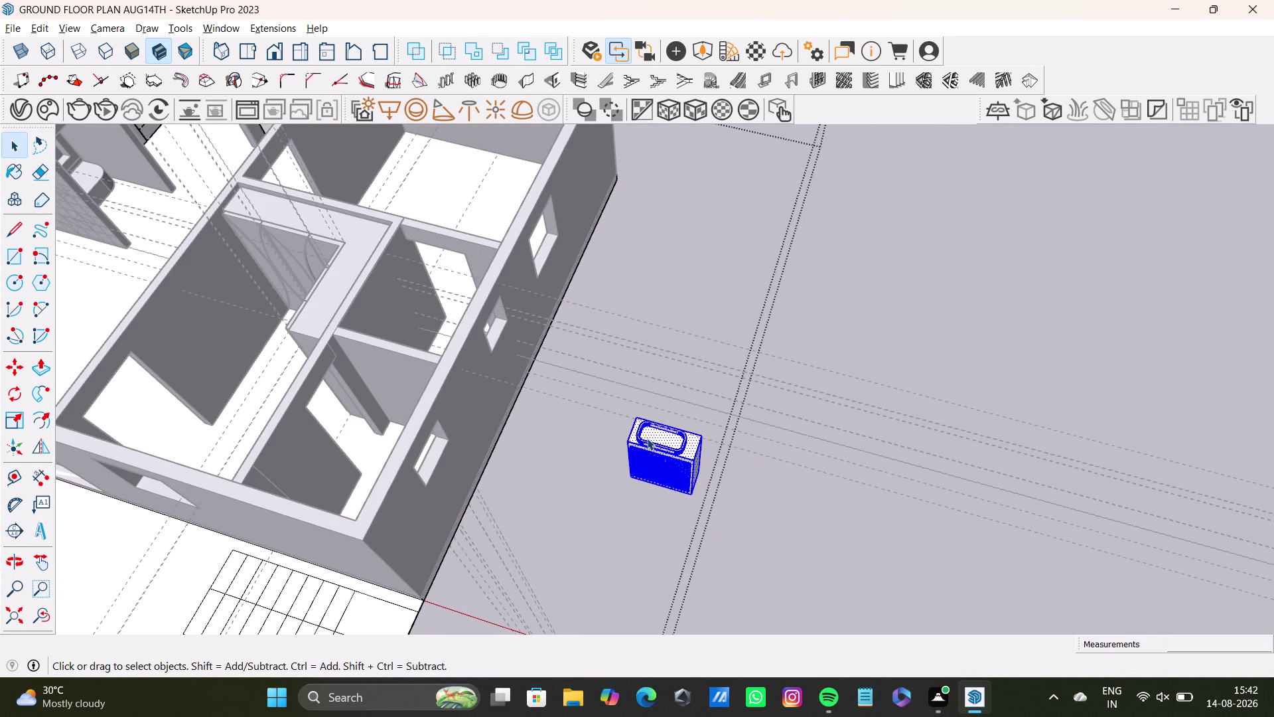
Move the basin inside the small bathroom.
key(m)
click(693, 460)
scroll(up, 3)
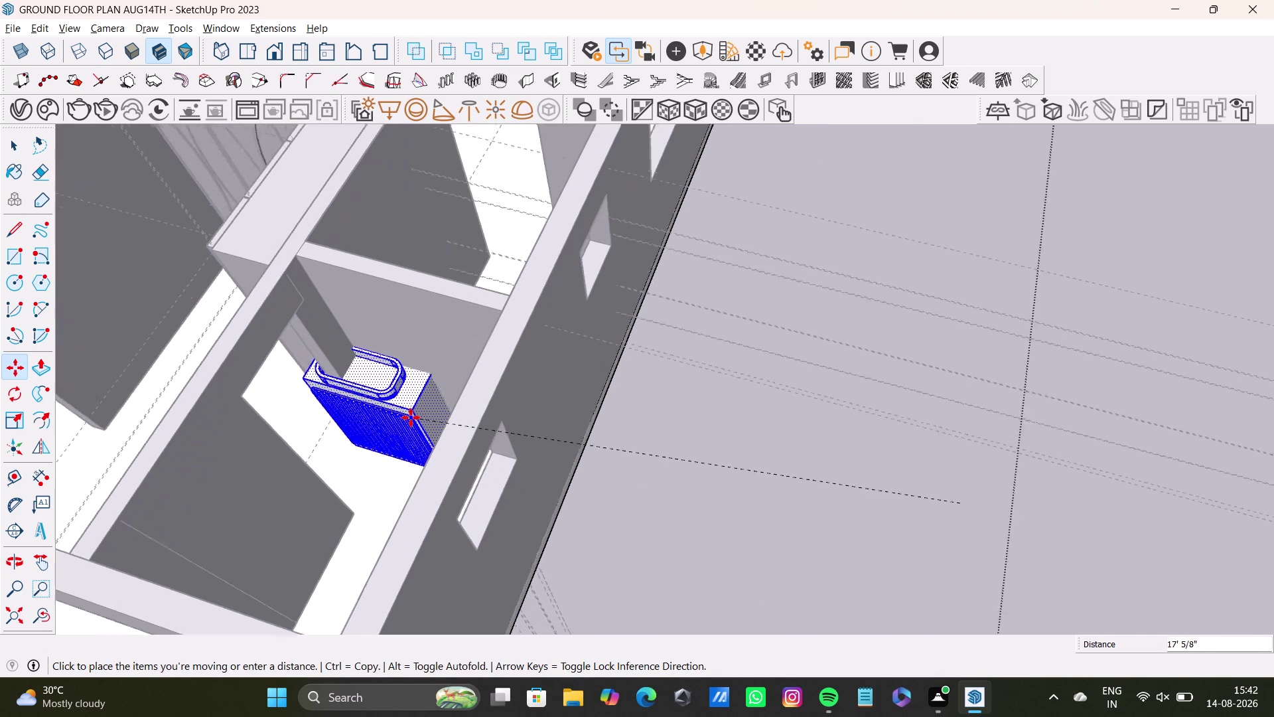
scroll(up, 3)
middle_drag(391, 466, 615, 478)
scroll(up, 3)
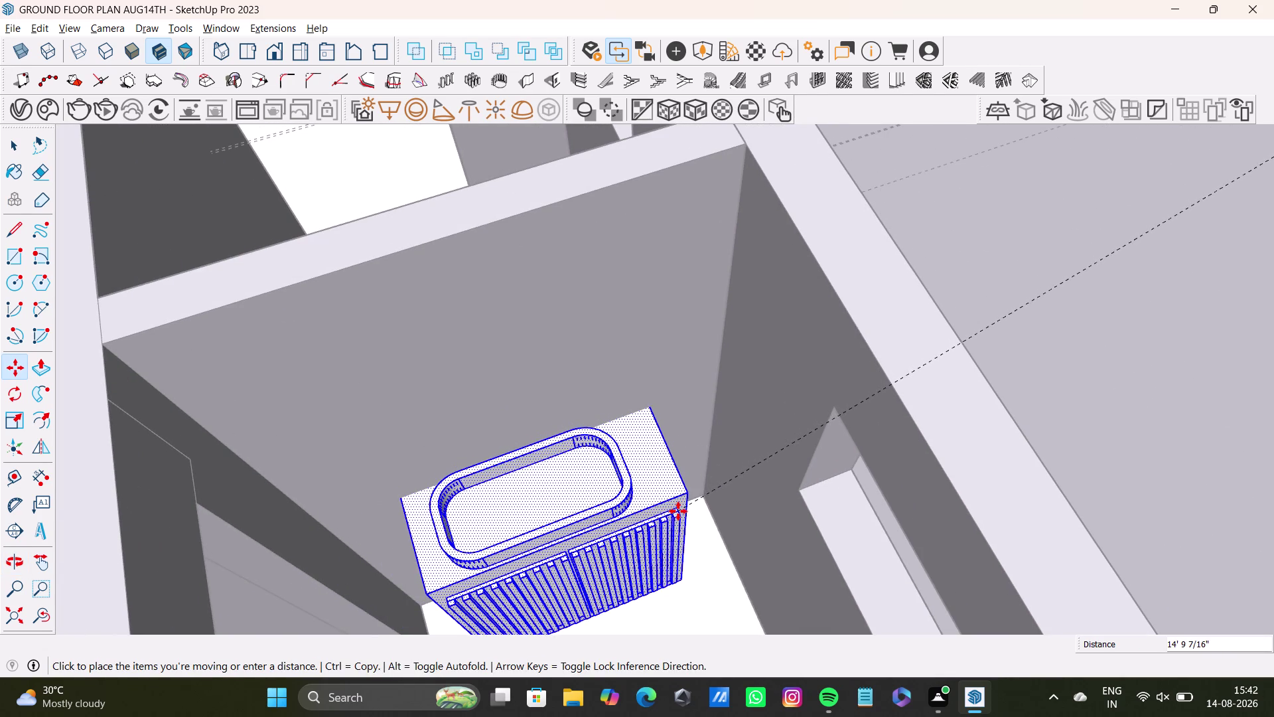
click(686, 517)
Orbit around the basin to check it sits against the bathroom wall.
middle_drag(669, 541, 875, 636)
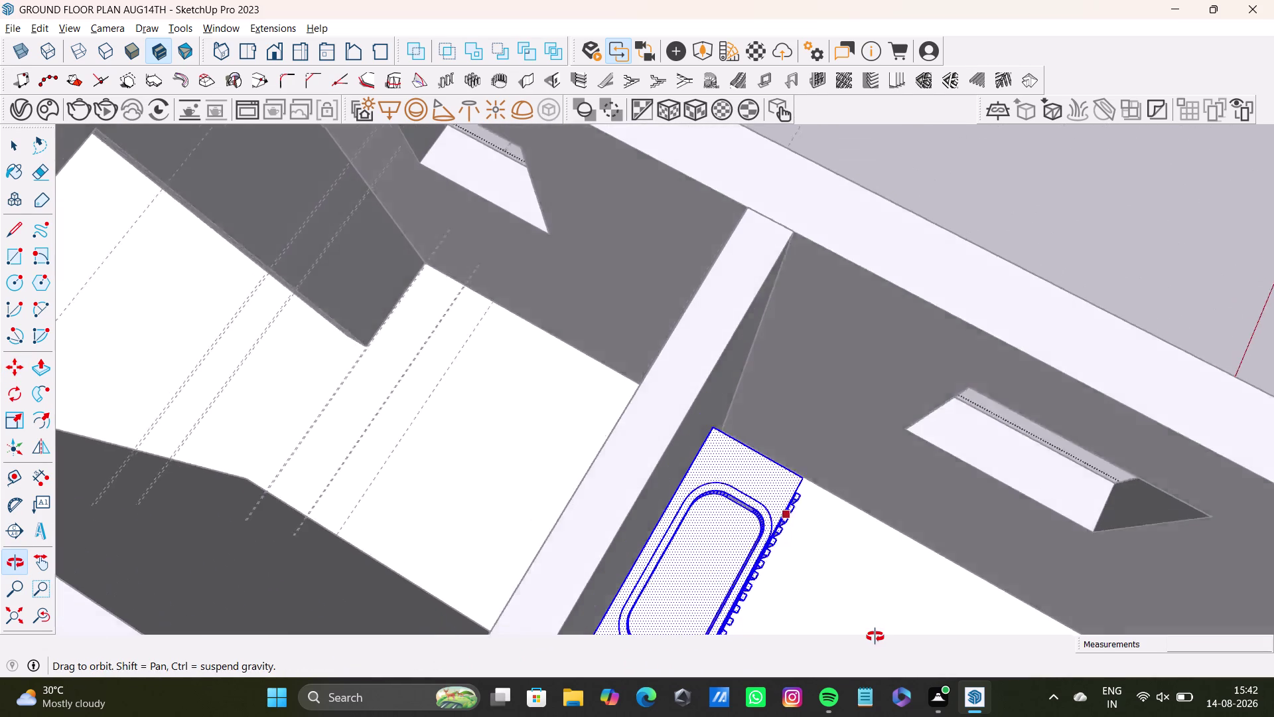
middle_drag(875, 636, 846, 470)
scroll(up, 3)
middle_drag(663, 483, 762, 288)
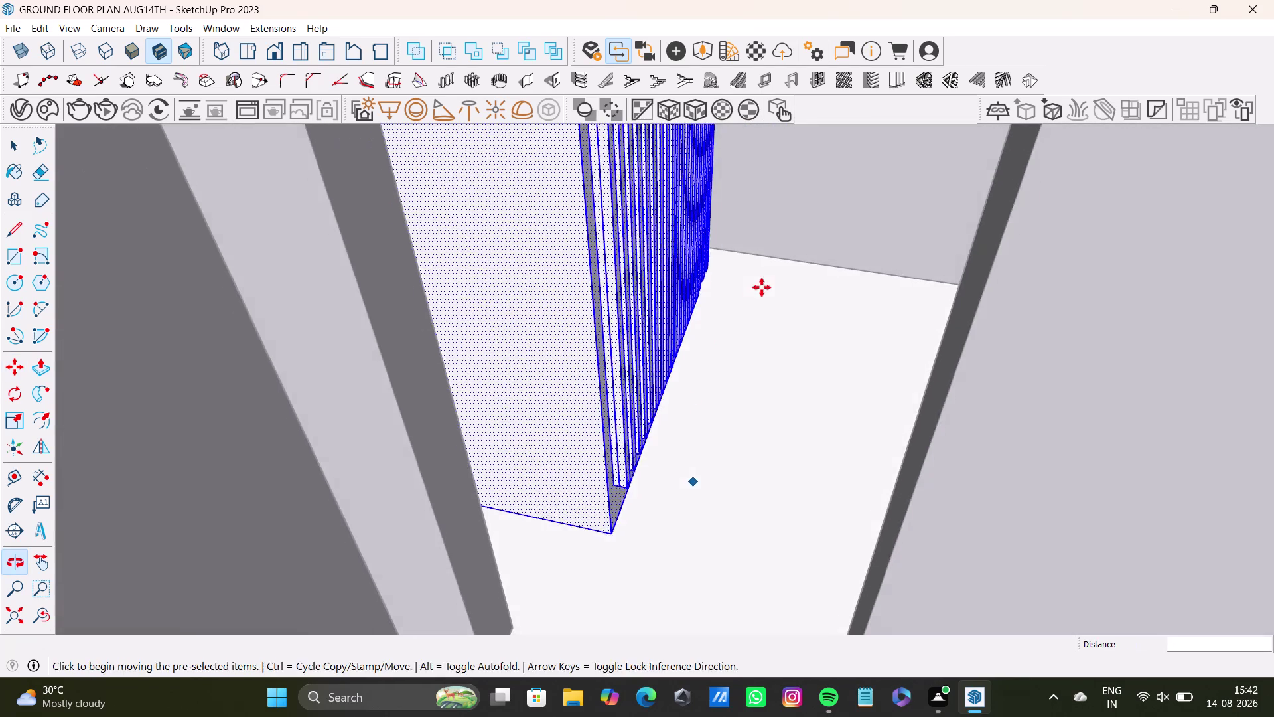
middle_drag(678, 419, 673, 142)
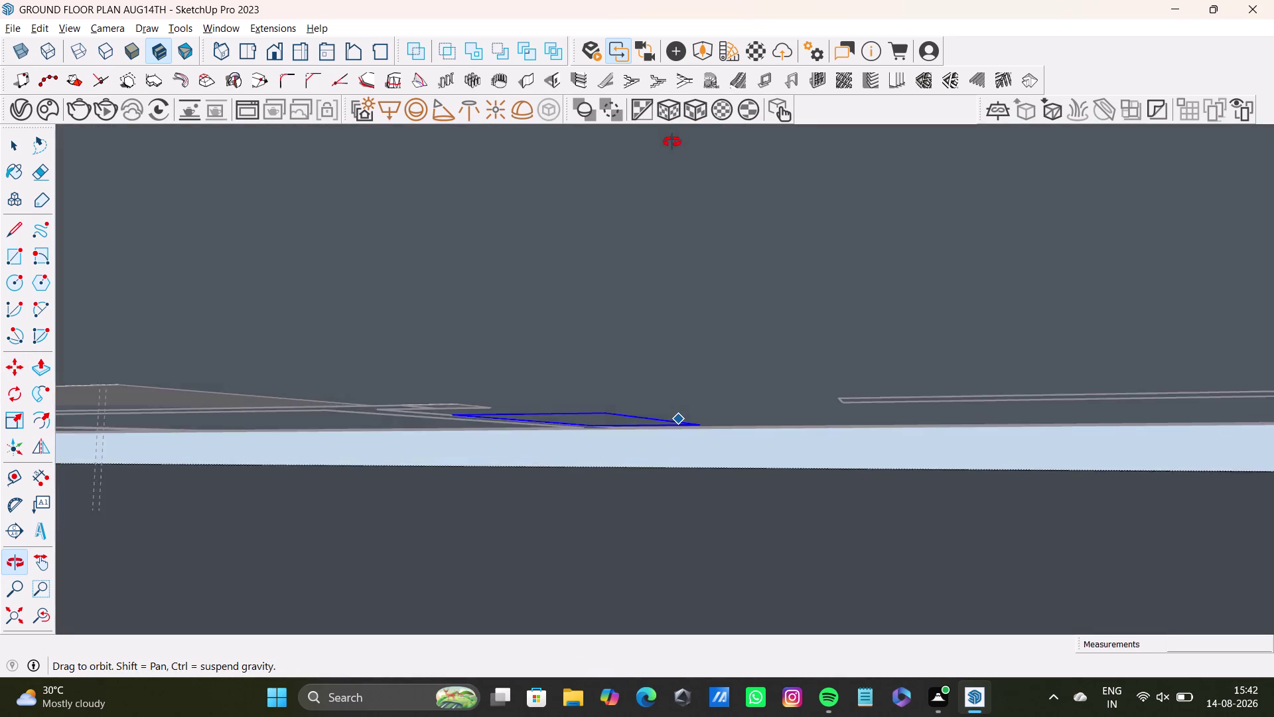
middle_drag(672, 142, 551, 349)
scroll(down, 3)
scroll(down, 3)
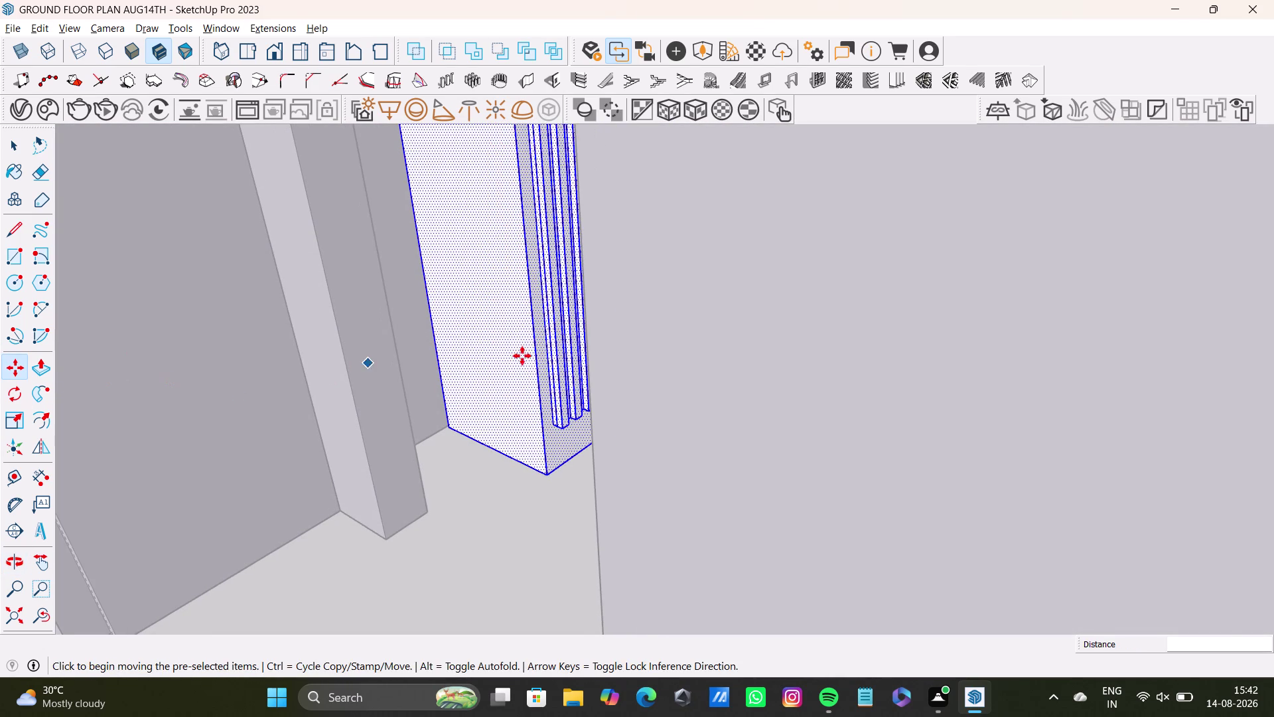
scroll(down, 3)
middle_drag(529, 337, 539, 637)
scroll(down, 3)
middle_drag(551, 533, 177, 652)
middle_drag(664, 483, 456, 639)
scroll(up, 3)
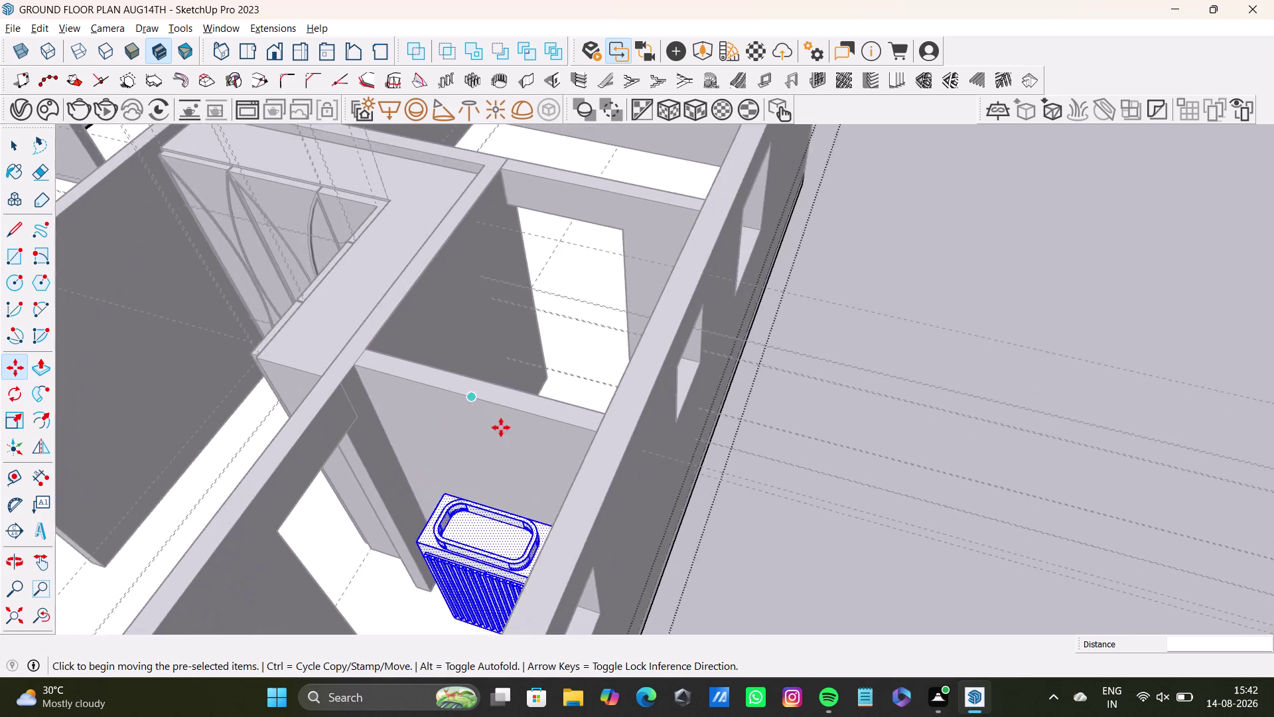
scroll(up, 3)
Orbit from above the bathroom to the basin standing outside the wall.
middle_drag(570, 472, 264, 488)
middle_drag(460, 402, 106, 424)
middle_drag(455, 406, 345, 439)
scroll(down, 3)
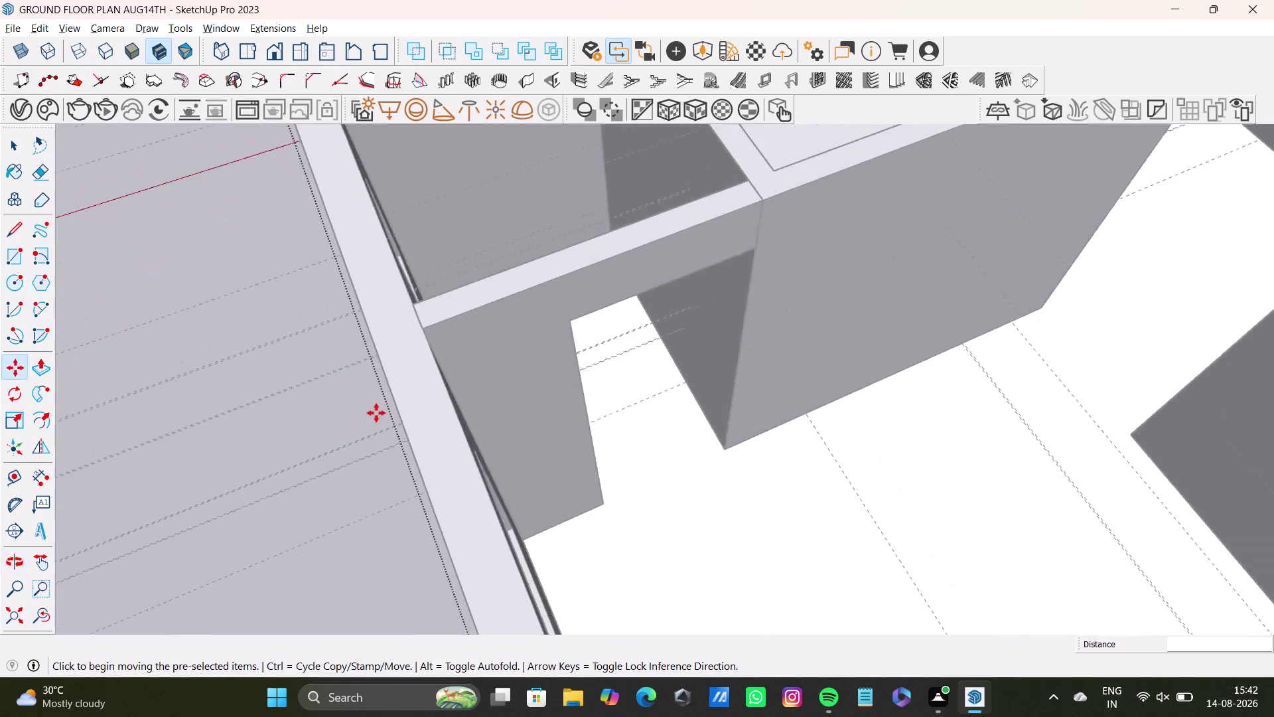
scroll(down, 3)
middle_drag(489, 481, 526, 375)
middle_drag(539, 465, 707, 465)
scroll(up, 3)
middle_drag(591, 530, 855, 493)
scroll(up, 3)
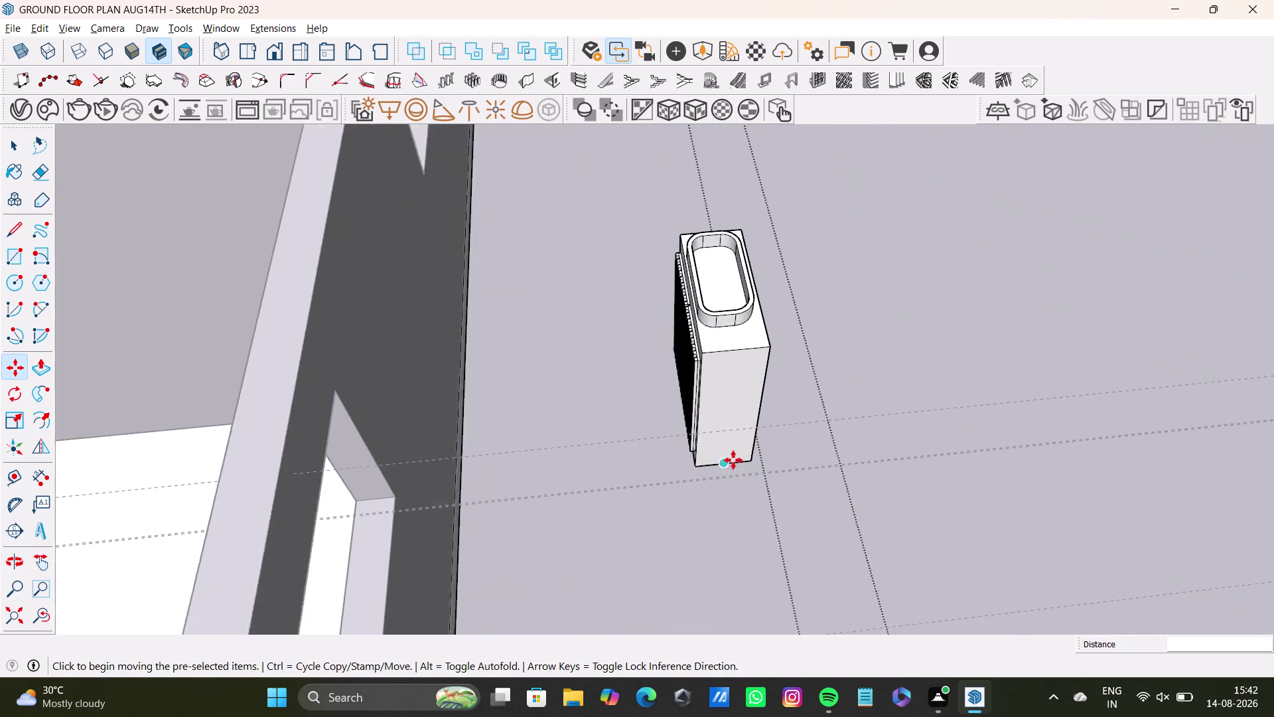
middle_drag(733, 459, 785, 485)
middle_drag(655, 493, 815, 565)
Select the whole basin outside the wall and start rotating it about its corner.
middle_drag(762, 442, 654, 511)
key(space)
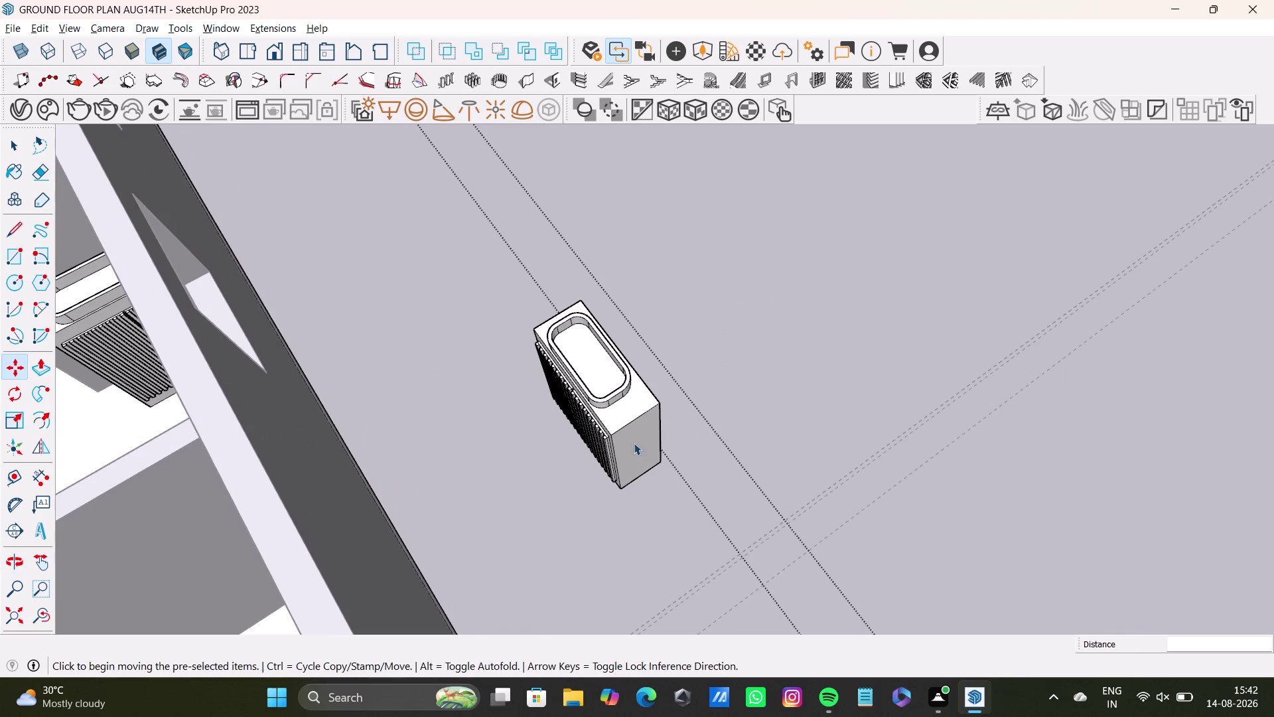
triple_click(635, 426)
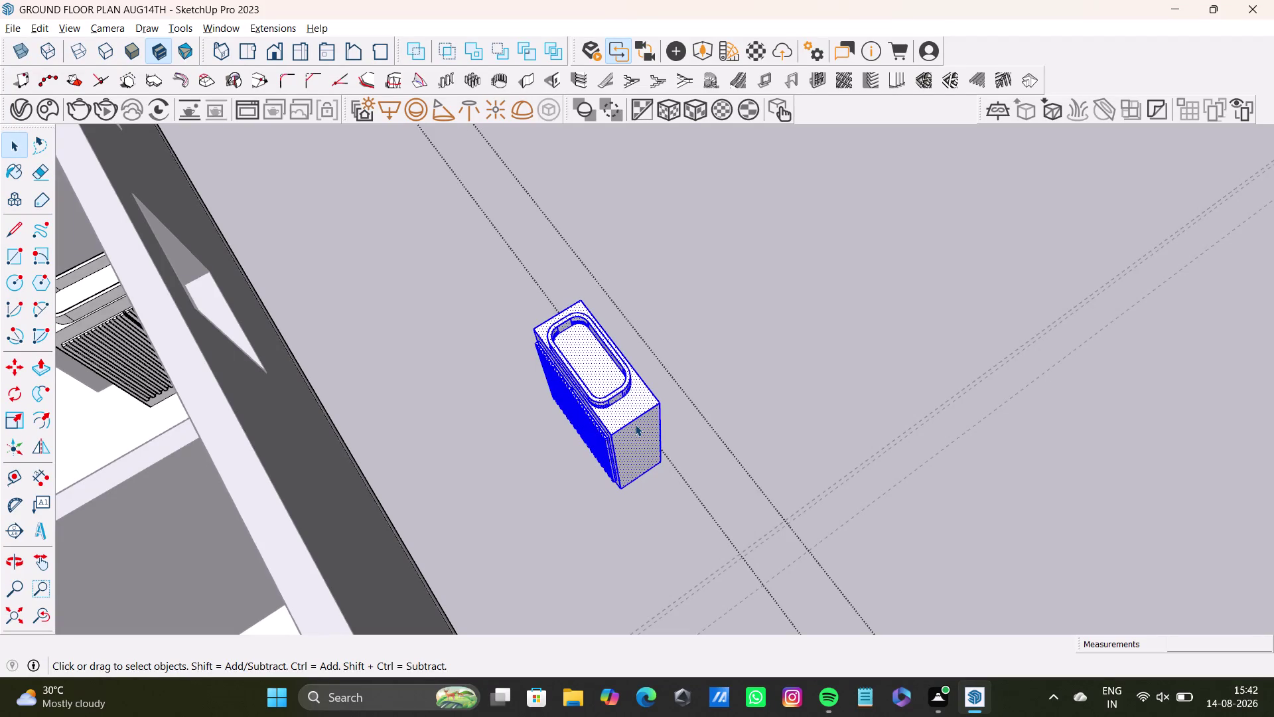
key(w)
key(q)
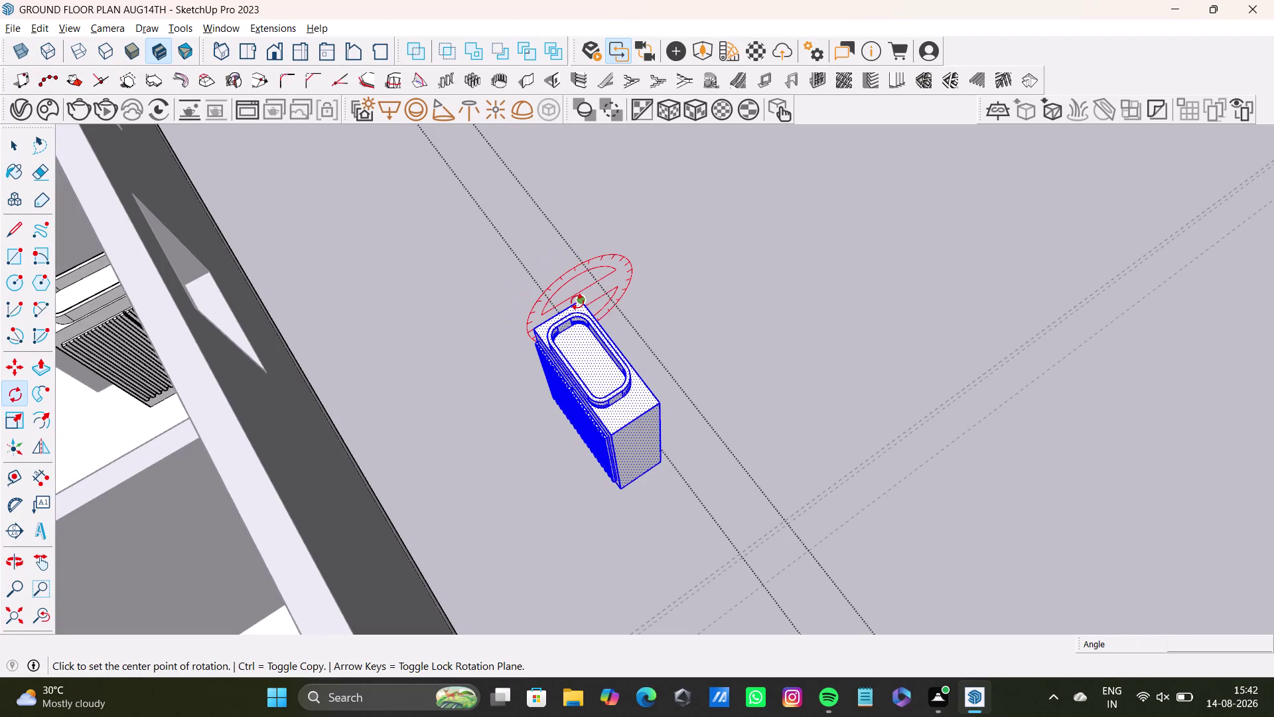
click(578, 302)
click(660, 400)
Rotate the vanity basin 180° about a point on its top.
key(space)
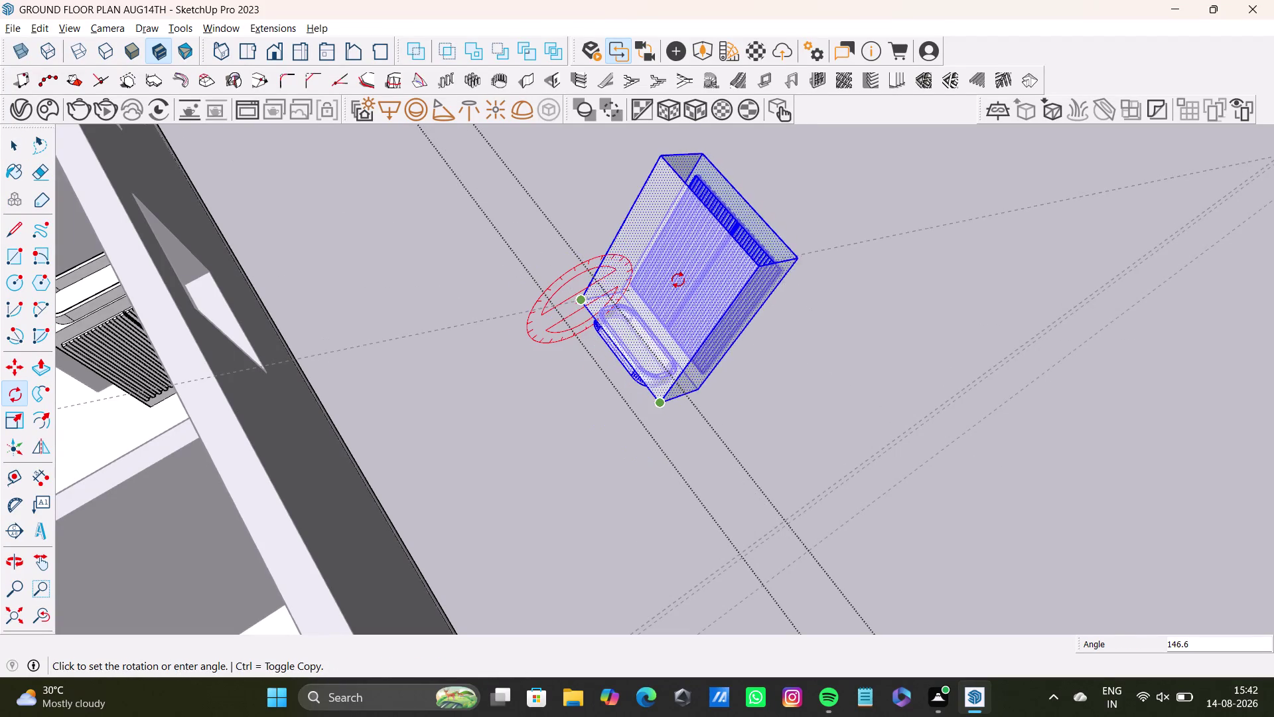
key(q)
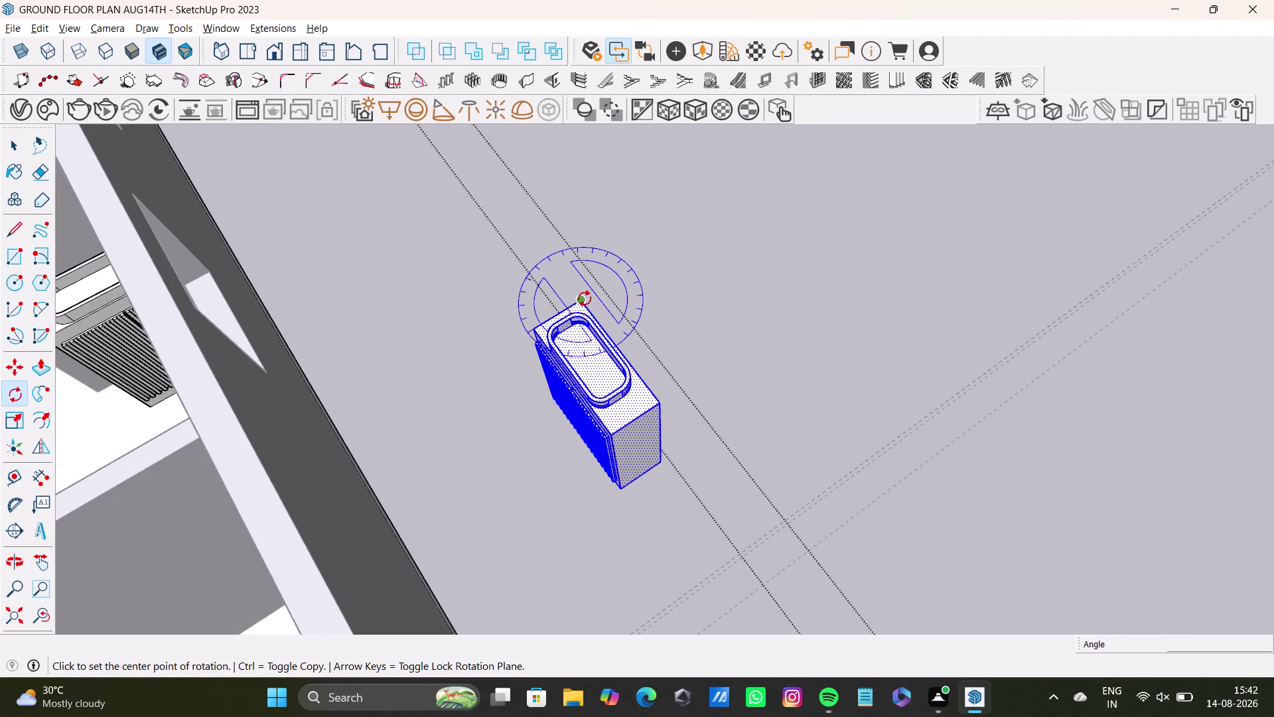
key(Up)
click(582, 301)
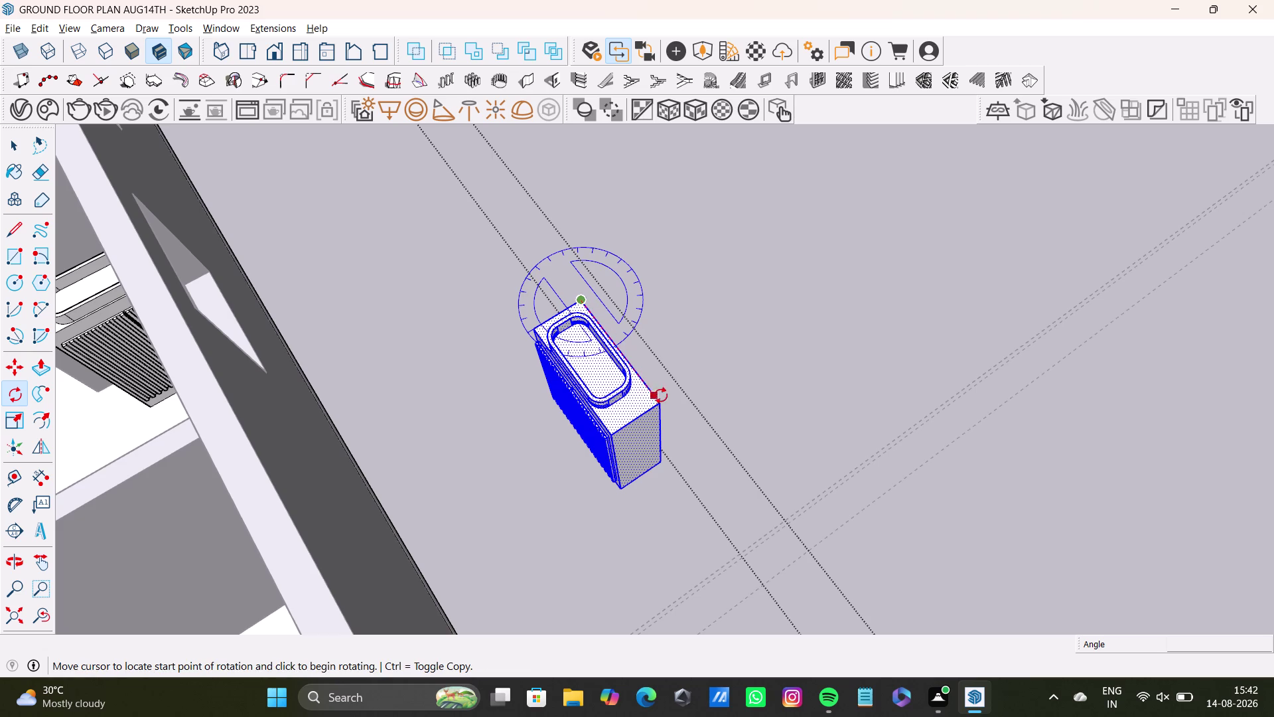
click(661, 400)
click(527, 238)
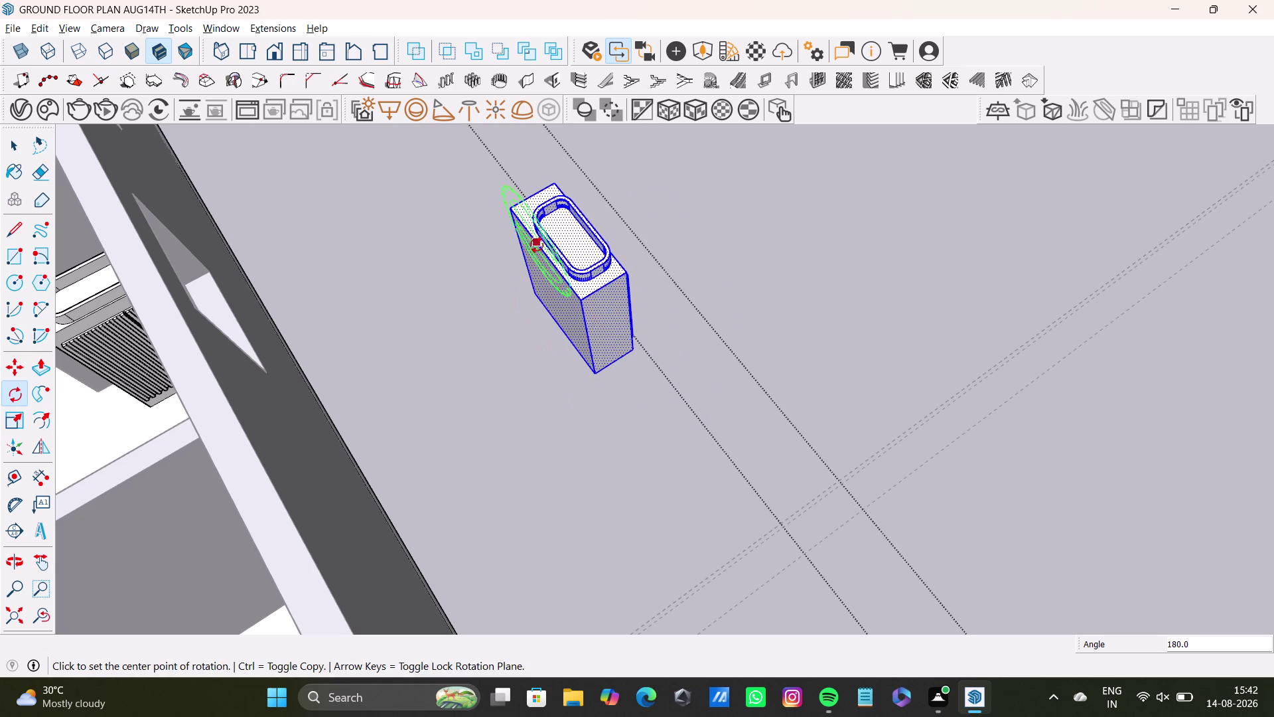
Reselect the entire rotated vanity and pick it up to move it.
key(space)
click(613, 273)
key(m)
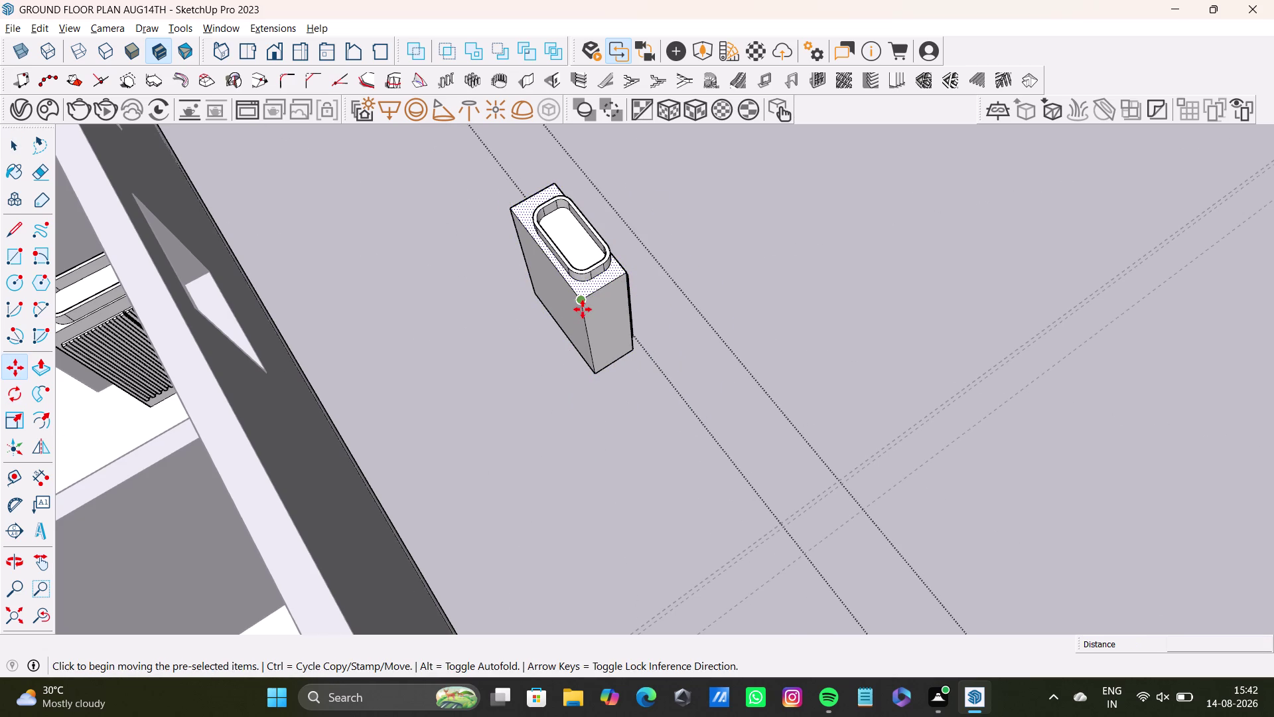
key(space)
triple_click(606, 309)
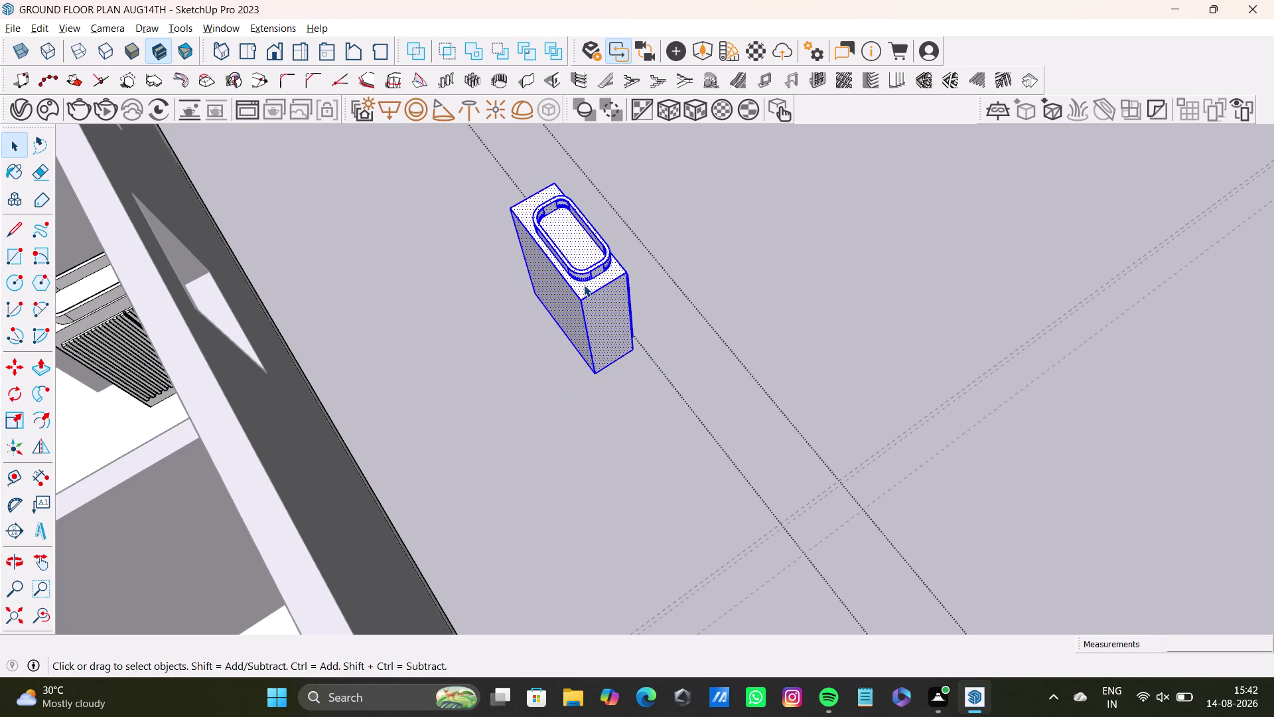
key(m)
click(579, 302)
Orbit into the other bathroom and drop the vanity basin against its wall.
scroll(down, 3)
middle_drag(486, 439, 471, 477)
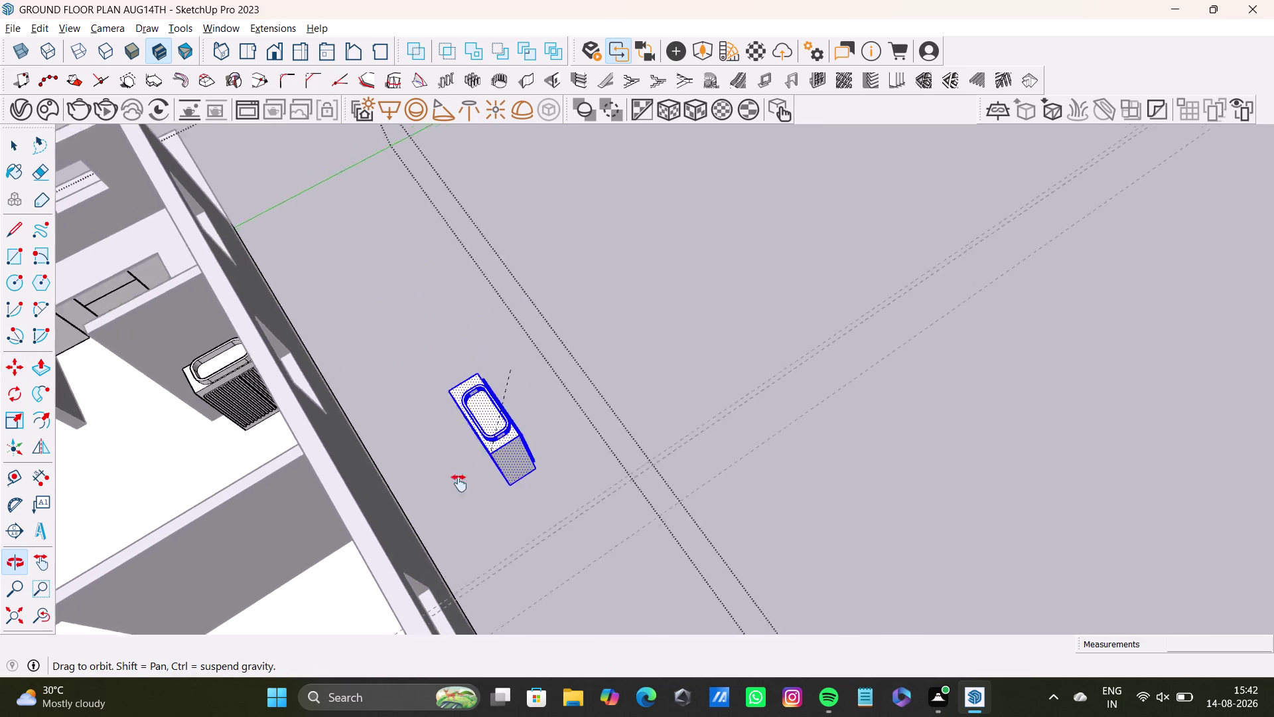
middle_drag(471, 477, 768, 363)
middle_drag(758, 464, 500, 398)
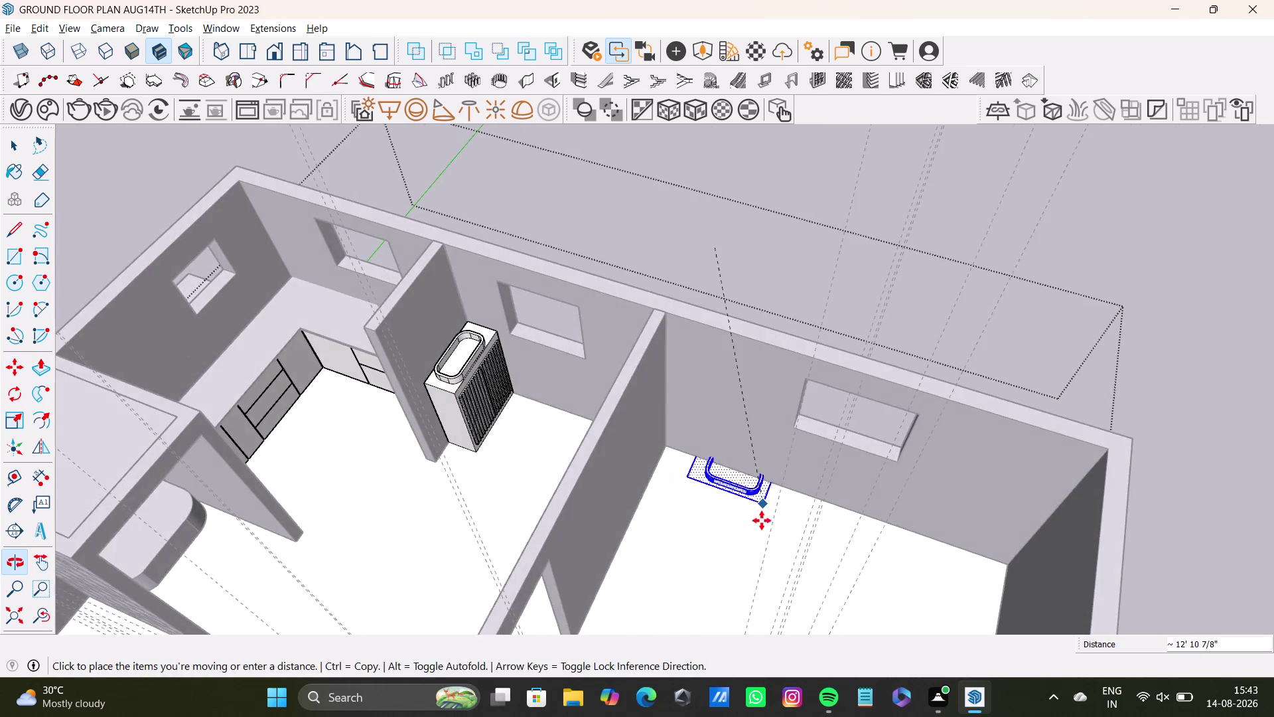
middle_drag(761, 523, 293, 461)
scroll(up, 3)
middle_drag(391, 417, 565, 355)
middle_drag(633, 411, 240, 472)
middle_drag(398, 328, 540, 602)
scroll(up, 3)
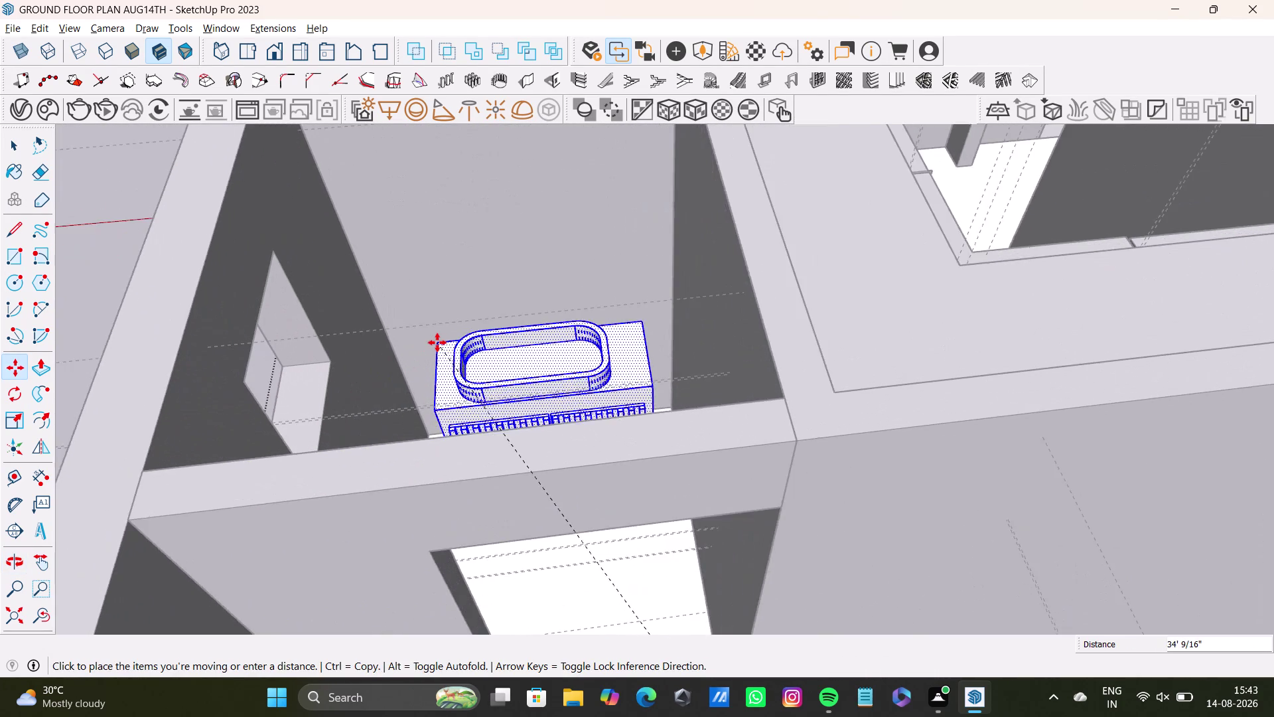
scroll(up, 3)
middle_drag(437, 343, 626, 459)
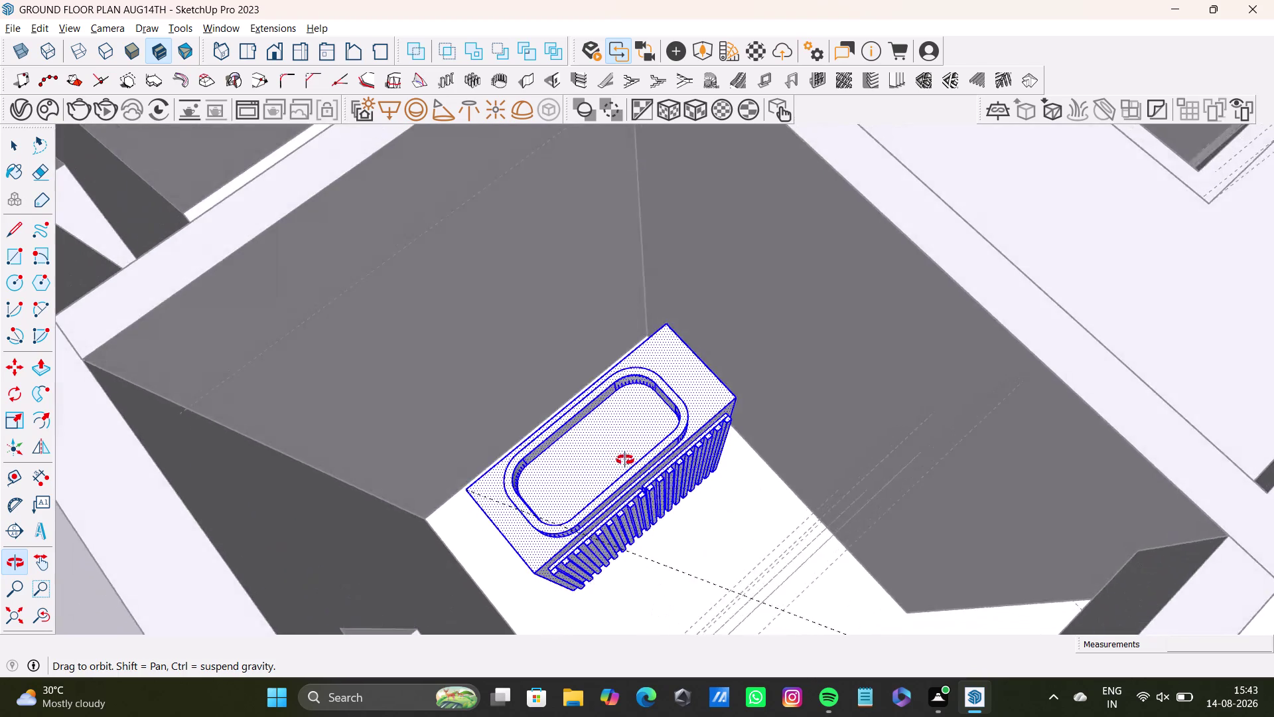
middle_drag(625, 459, 345, 449)
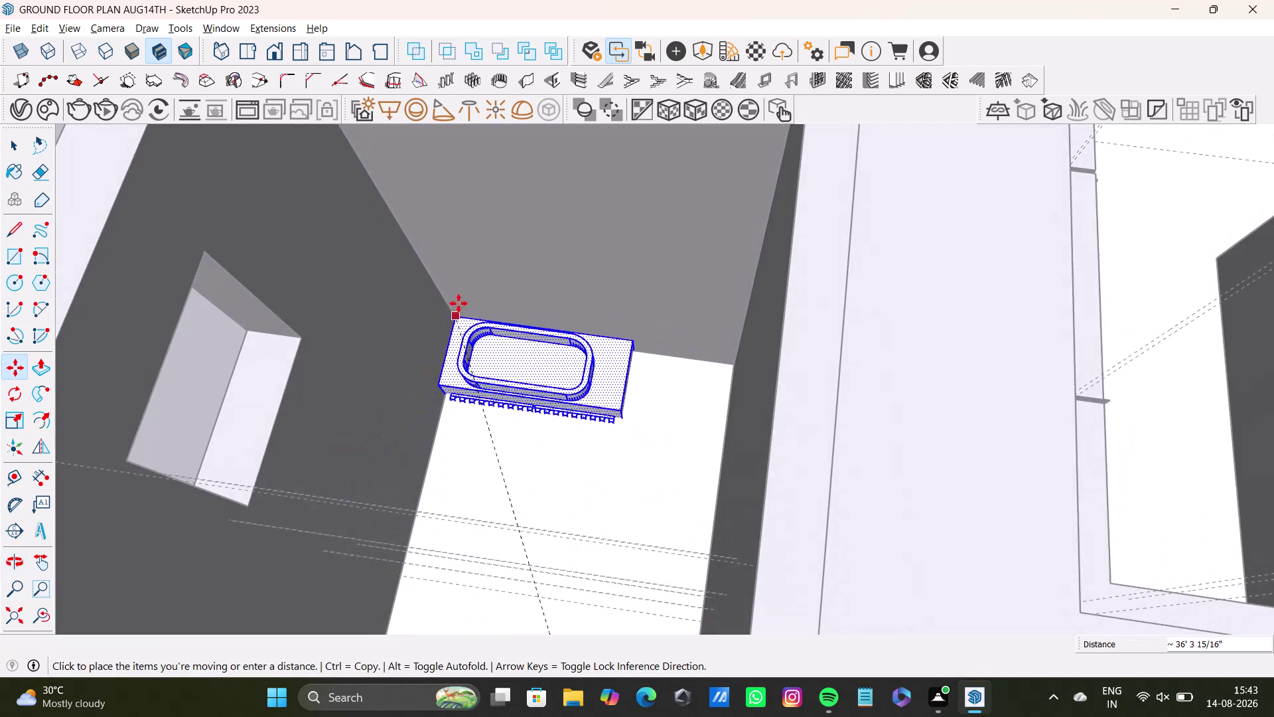
click(464, 196)
Nudge the vanity down so its corner snaps onto the bathroom floor edge.
middle_drag(533, 373, 641, 326)
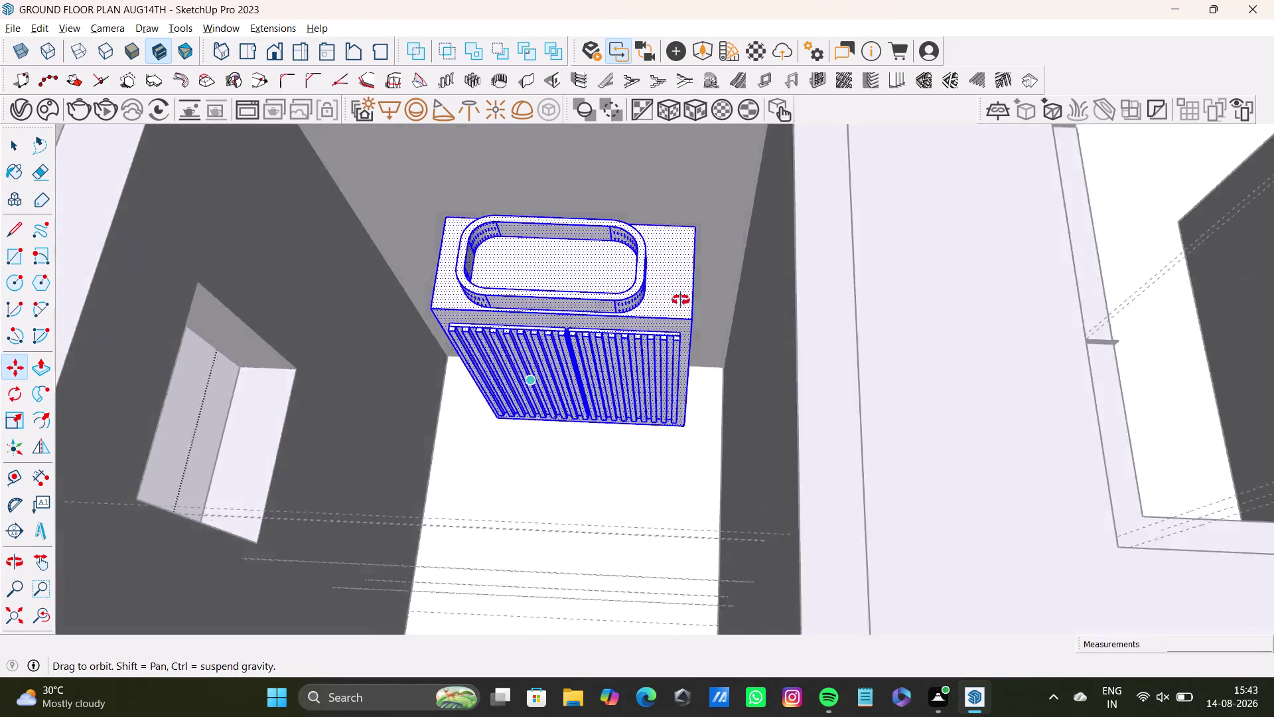
middle_drag(641, 327, 697, 273)
middle_drag(677, 523, 614, 312)
middle_drag(651, 484, 595, 316)
scroll(up, 3)
middle_drag(631, 451, 641, 410)
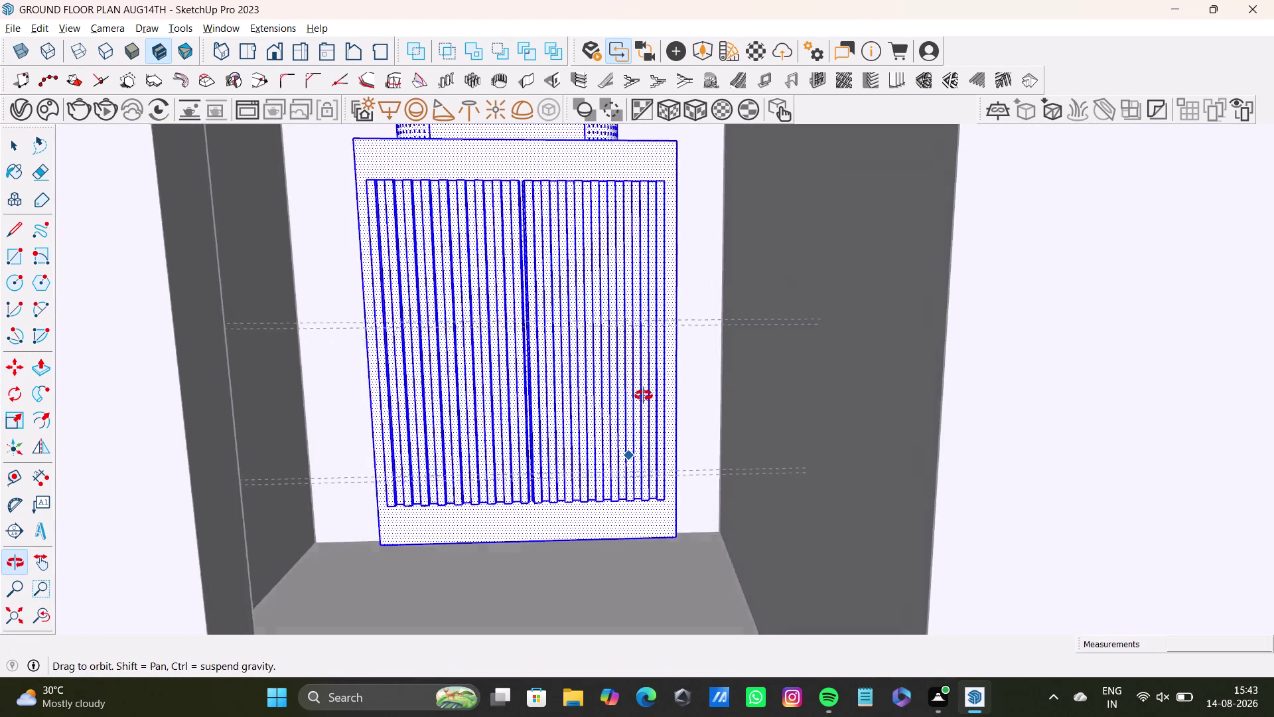
middle_drag(642, 410, 598, 374)
drag(676, 549, 681, 598)
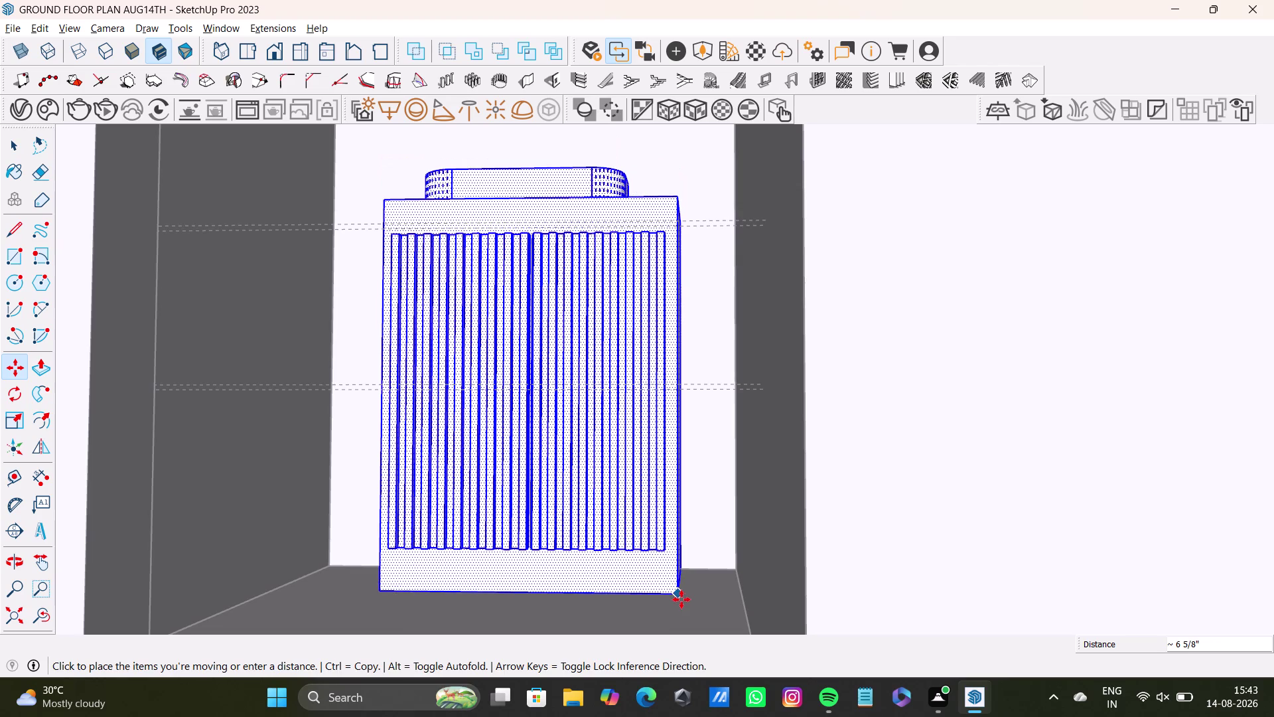
drag(681, 599, 681, 601)
middle_drag(682, 614, 652, 716)
scroll(up, 3)
scroll(down, 3)
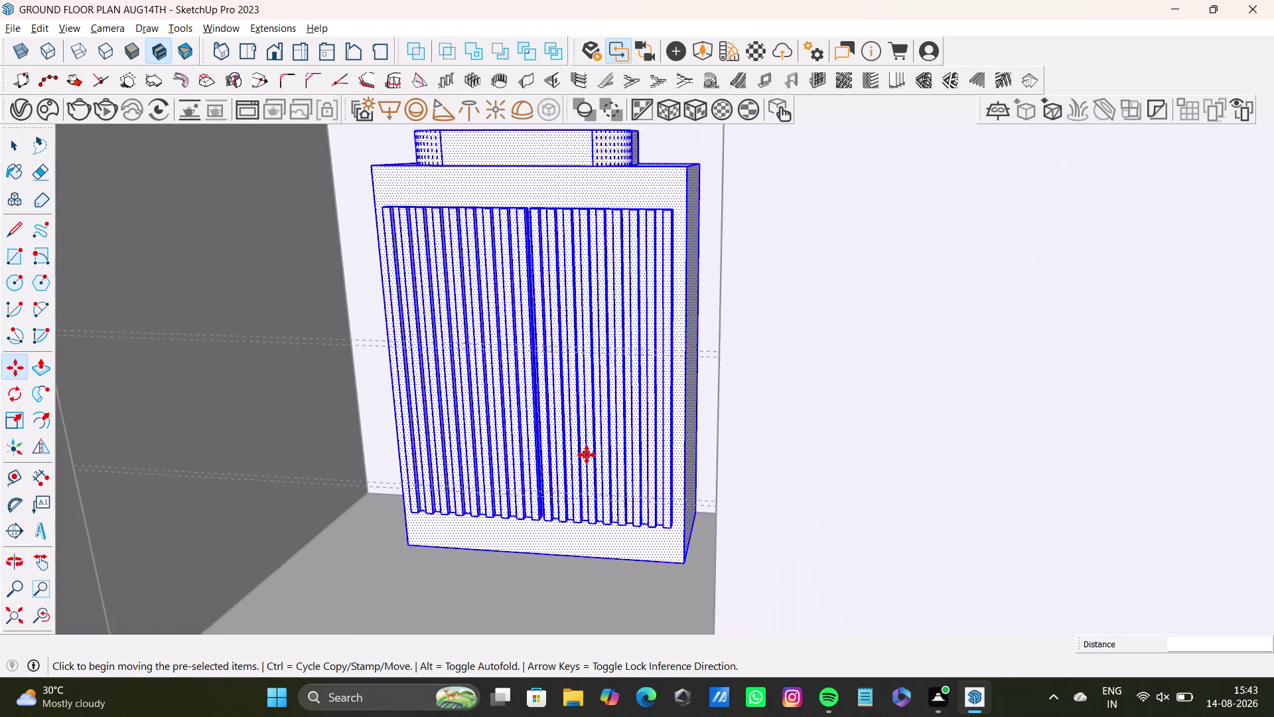
scroll(down, 3)
middle_drag(587, 454, 620, 455)
Scale the vanity basin with its grips, adjusting overall size and depth.
key(s)
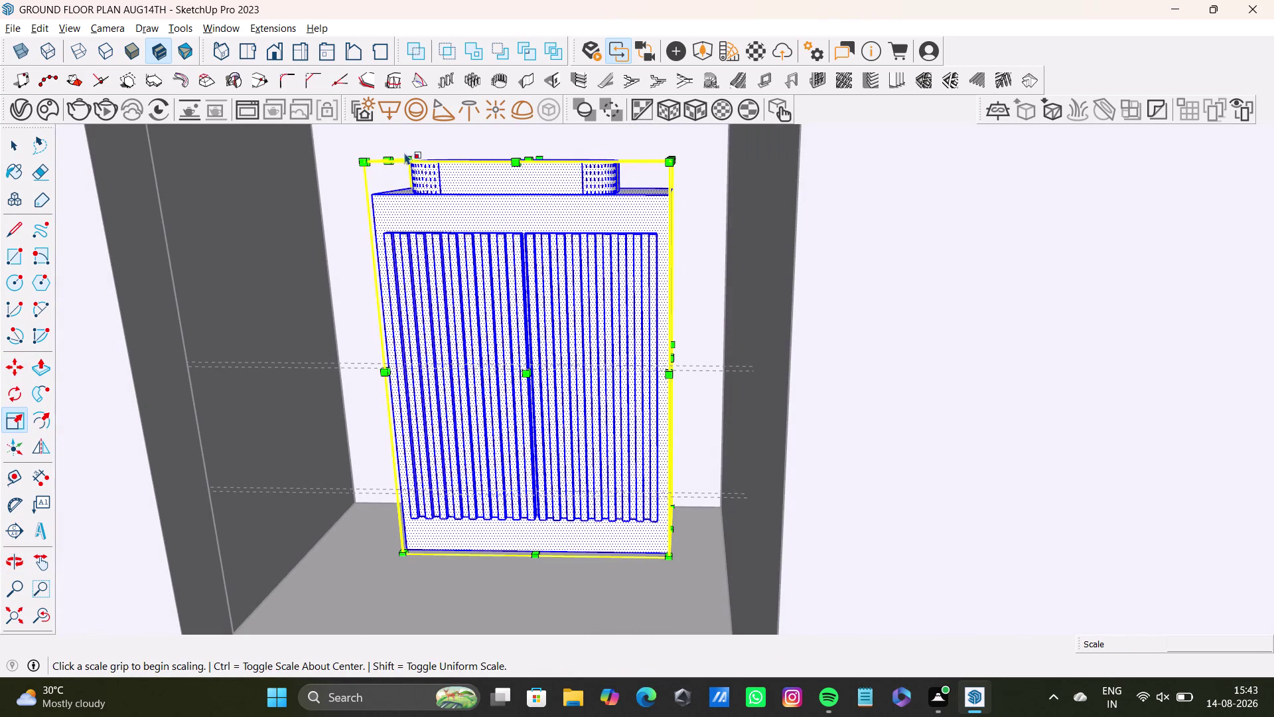
drag(410, 156, 440, 222)
middle_drag(456, 411, 541, 408)
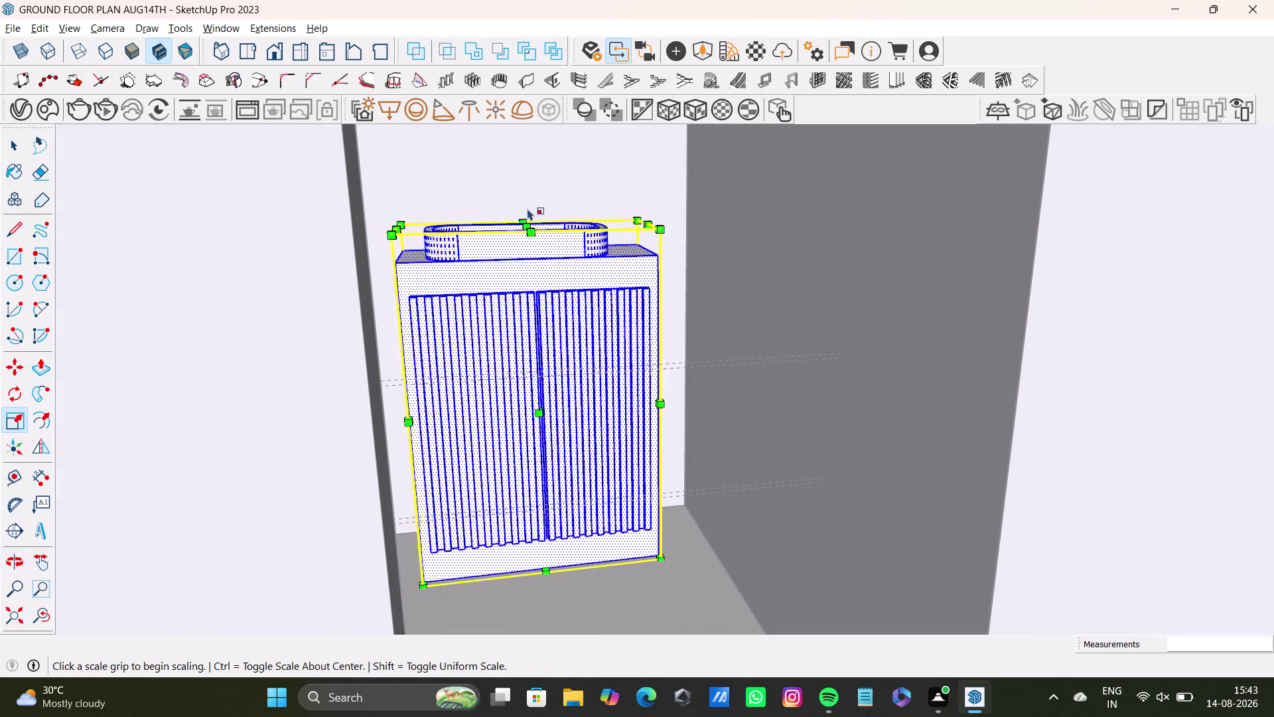
drag(526, 221, 526, 197)
middle_drag(523, 346, 672, 393)
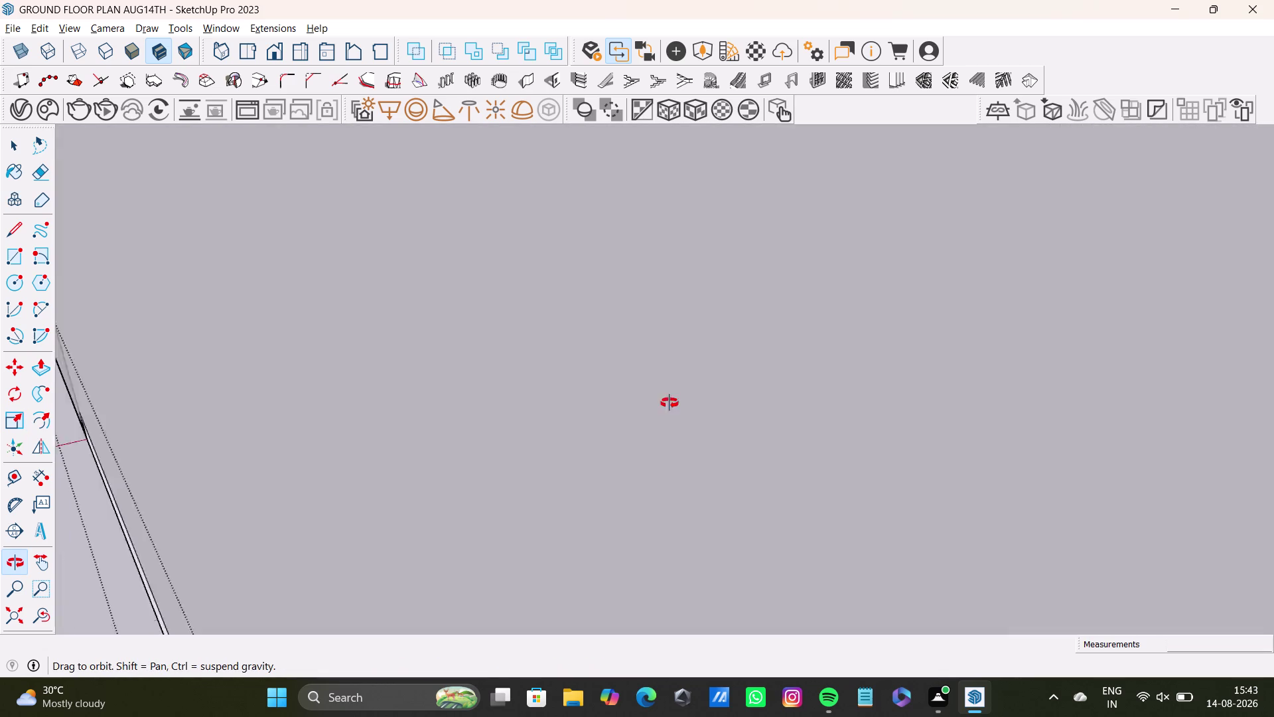
middle_drag(672, 393, 562, 573)
middle_drag(471, 485, 629, 530)
scroll(up, 3)
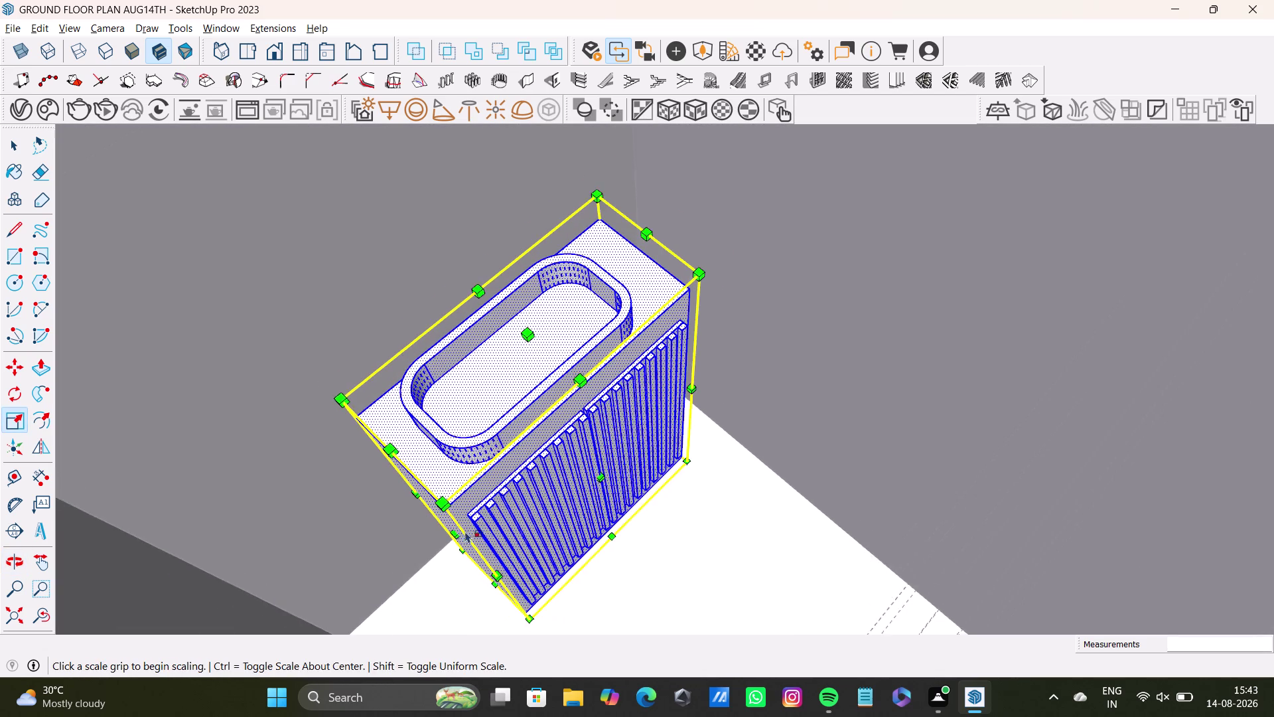
scroll(up, 3)
drag(448, 539, 417, 551)
key(space)
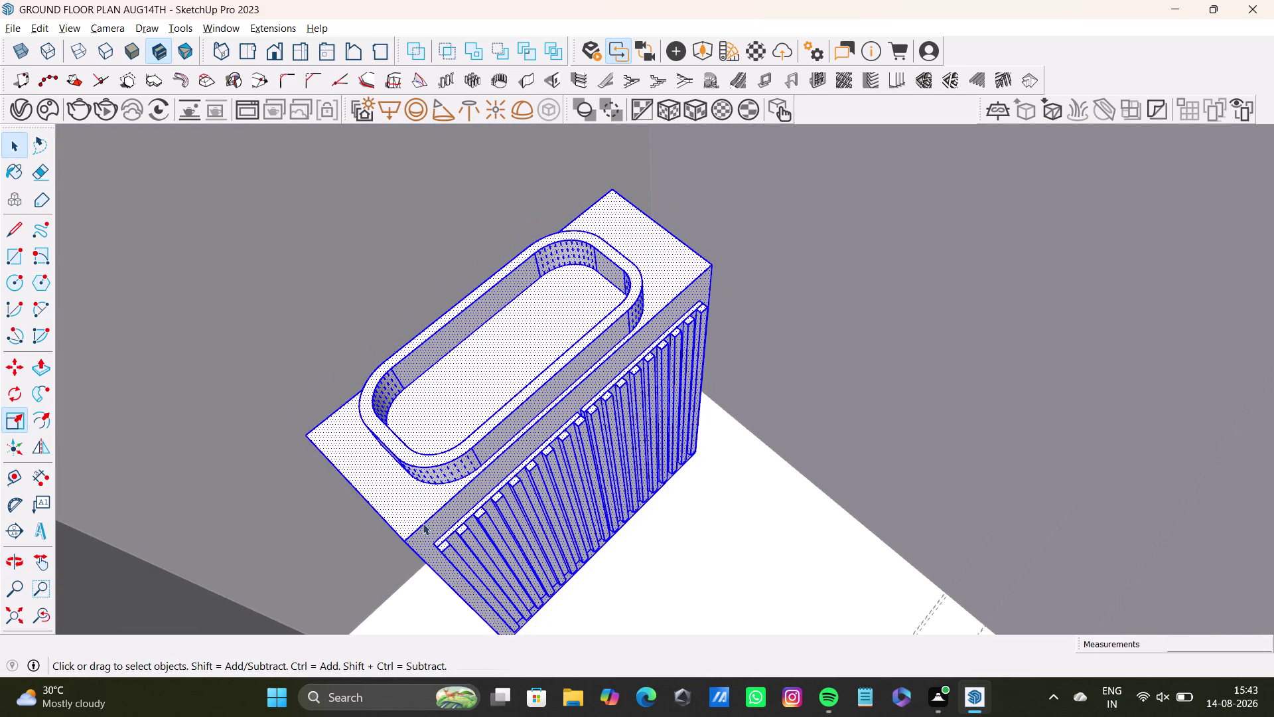
Move the resized vanity snug against the wall, fluted doors facing the room.
scroll(down, 3)
middle_drag(550, 449, 712, 517)
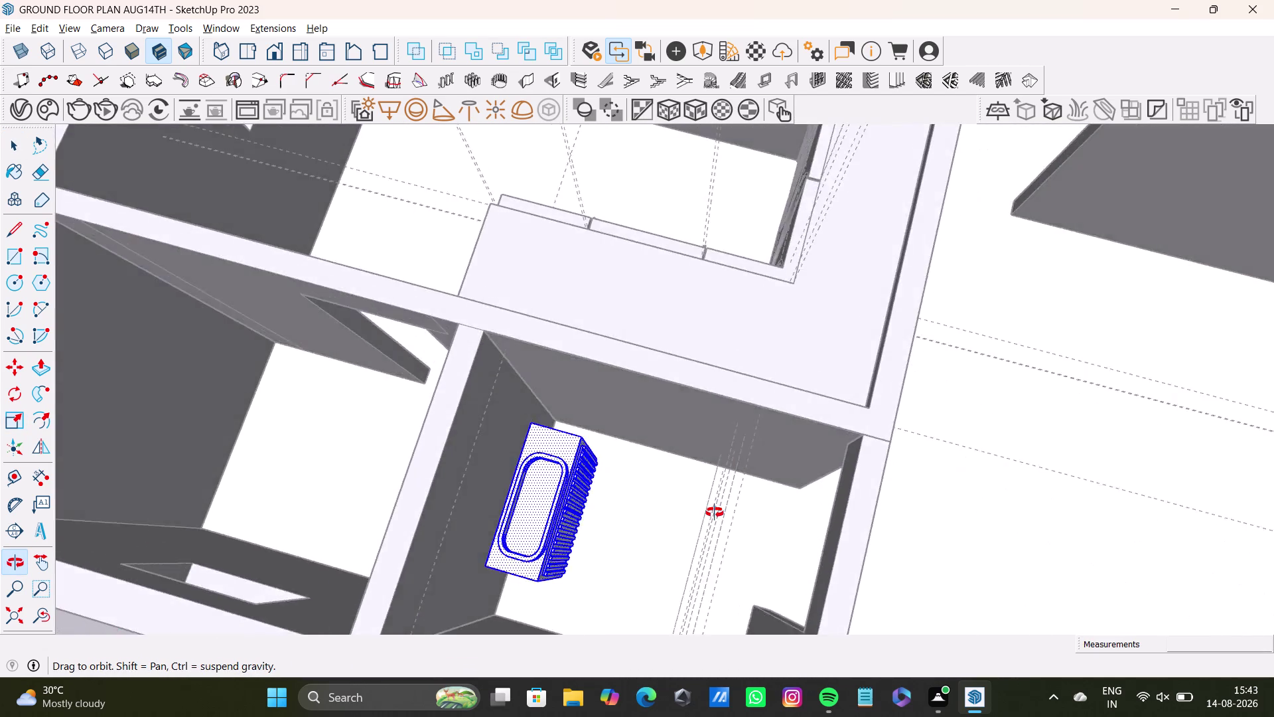
middle_drag(712, 516, 808, 504)
key(m)
scroll(up, 3)
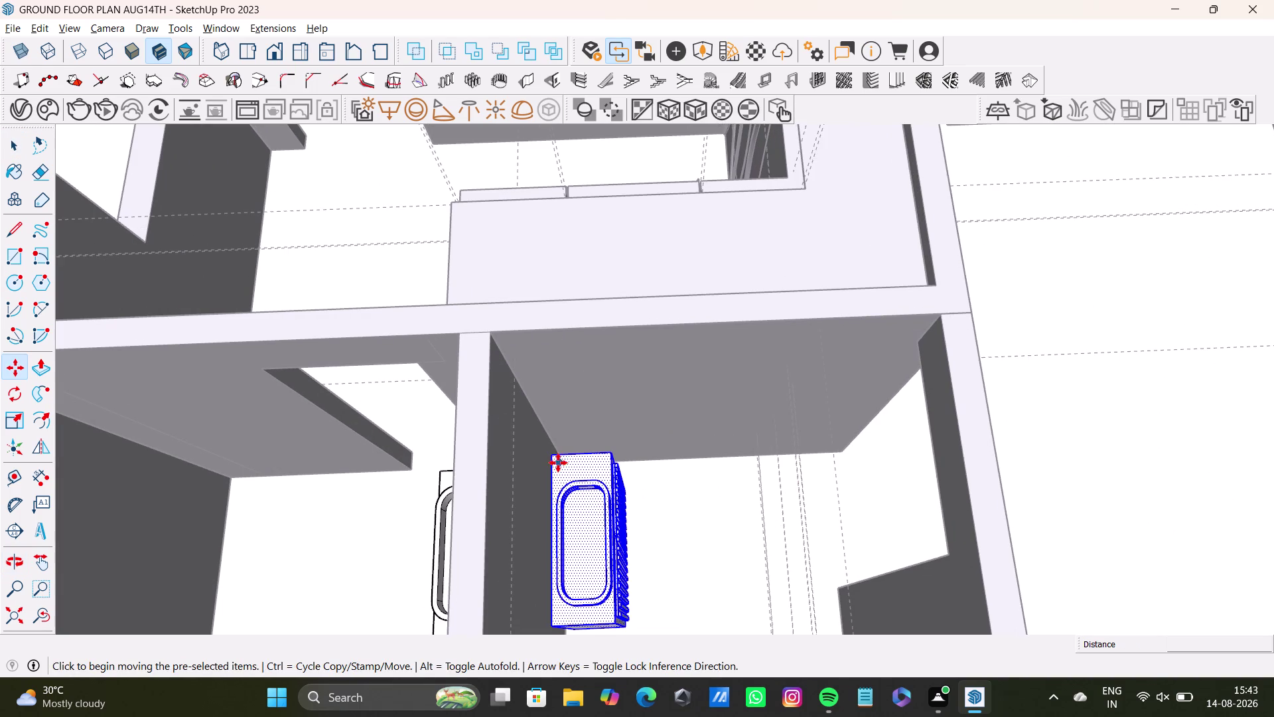
drag(552, 458, 533, 459)
key(space)
middle_drag(565, 563, 811, 558)
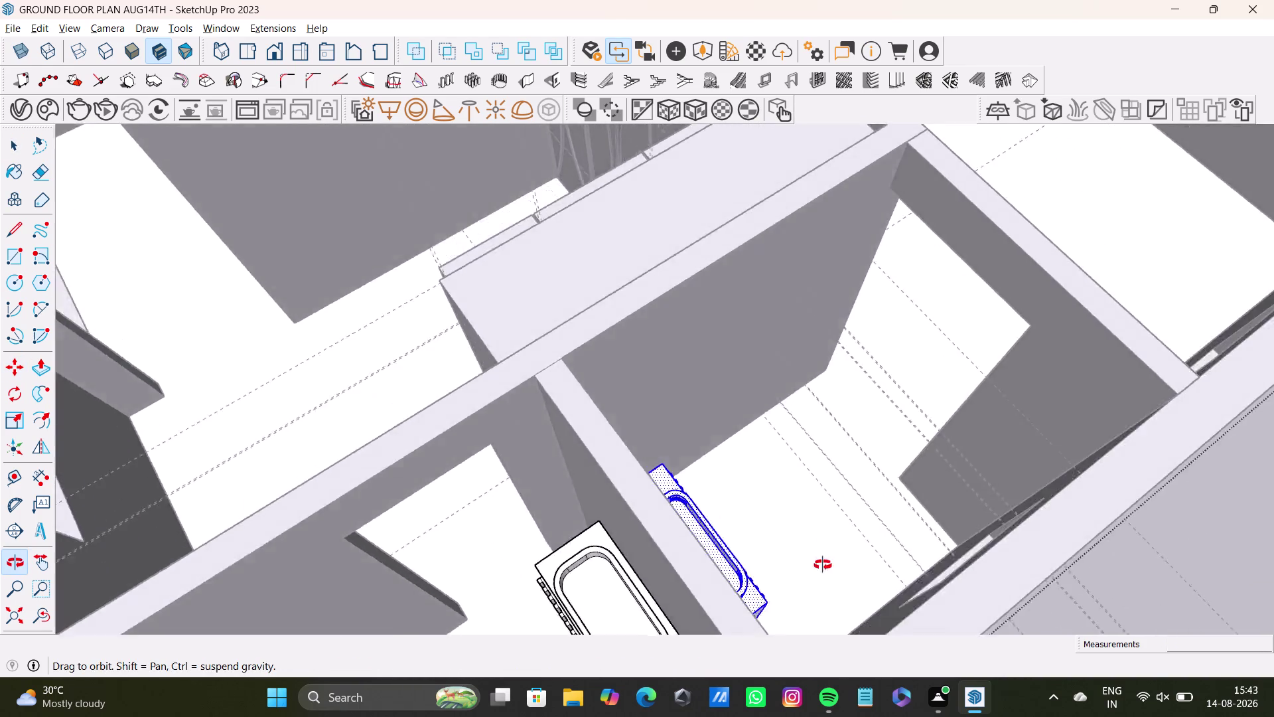
middle_drag(811, 558, 838, 568)
middle_drag(719, 601, 933, 489)
middle_drag(847, 500, 760, 331)
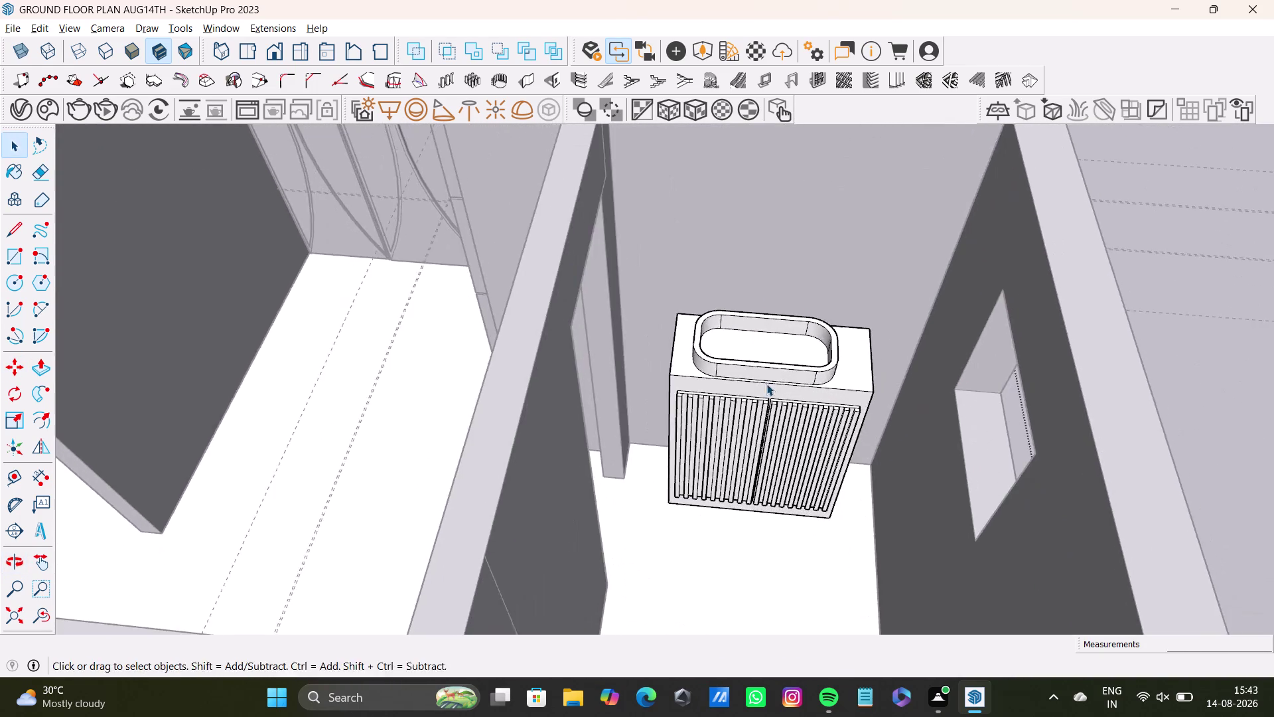
middle_drag(767, 384, 756, 337)
key(space)
Select the whole vanity and scale it about 1.16 times taller.
click(821, 339)
triple_click(842, 351)
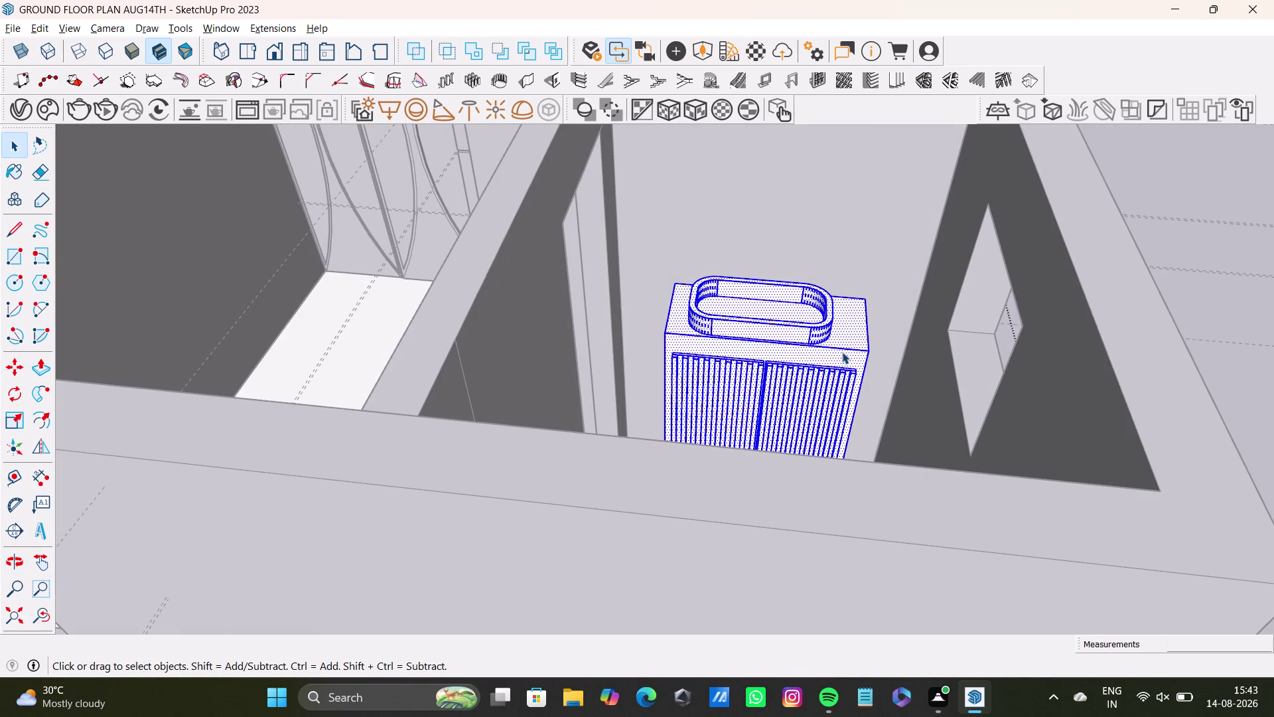
key(s)
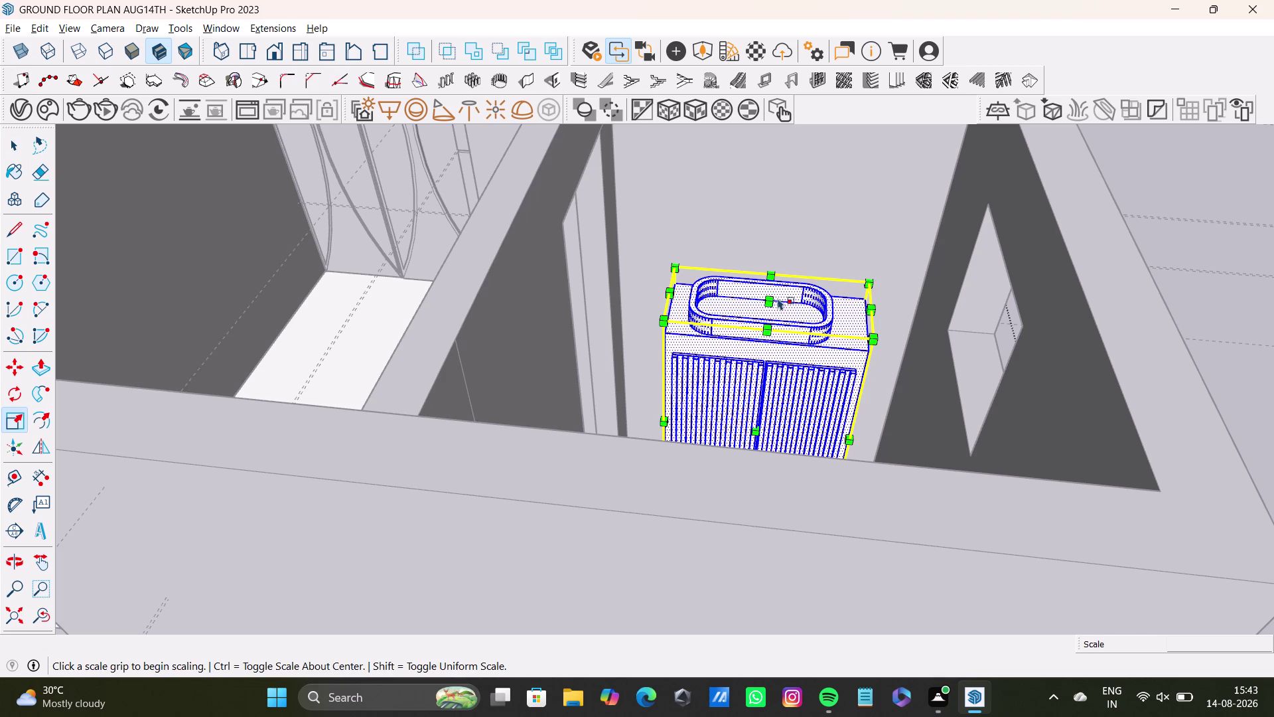
drag(771, 298, 768, 264)
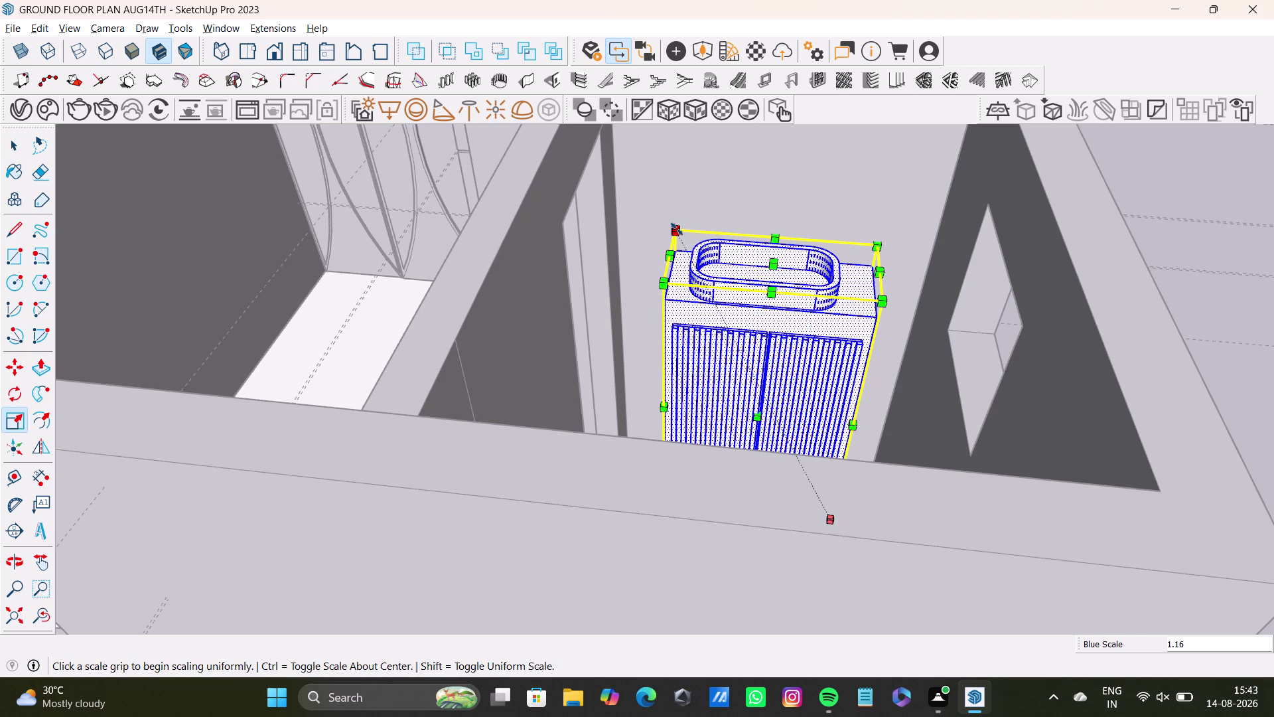
drag(677, 229, 716, 286)
Refine the vanity's proportions by adjusting its width and height grips.
middle_drag(821, 351, 985, 499)
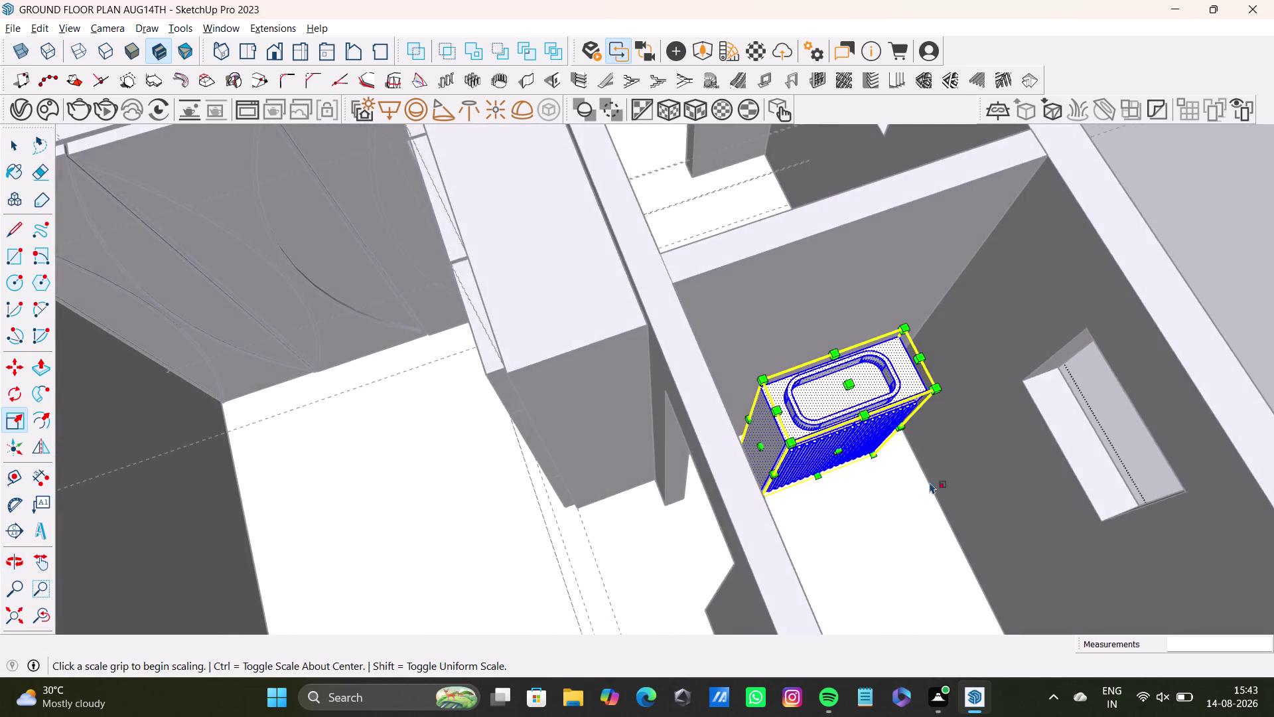
scroll(up, 3)
middle_drag(785, 419, 887, 345)
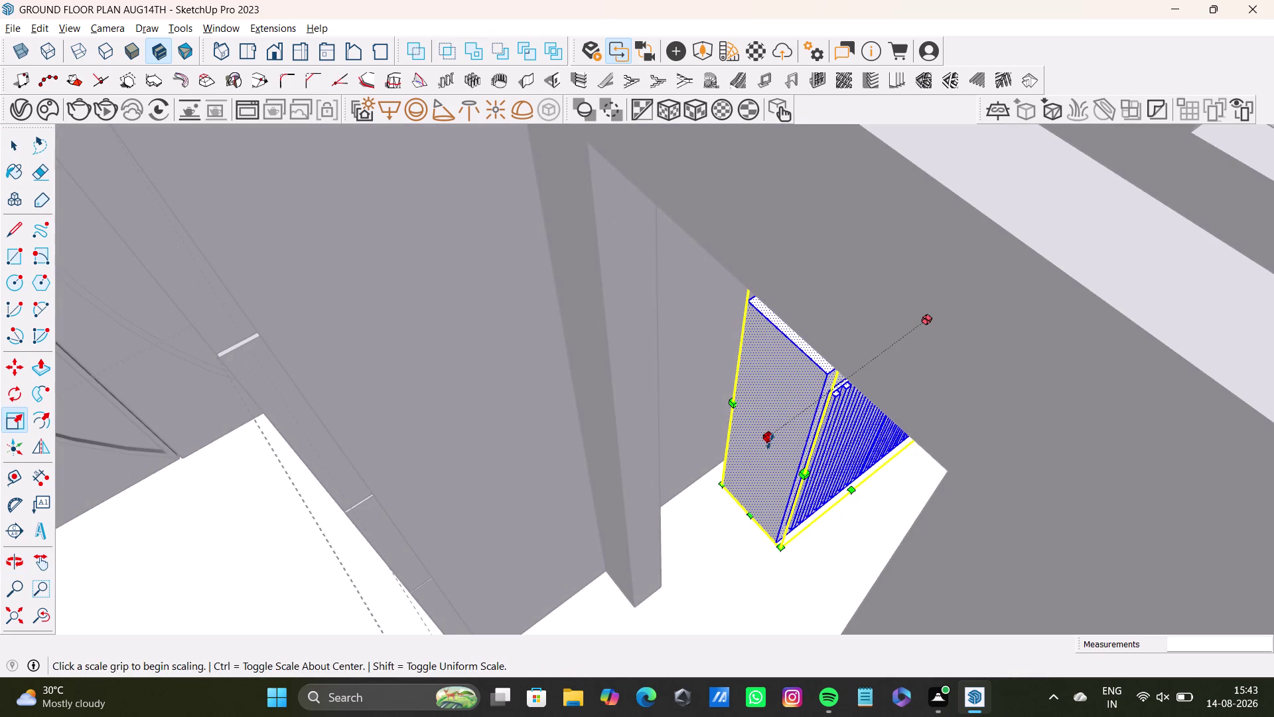
drag(770, 442, 751, 448)
middle_drag(756, 447, 537, 473)
middle_drag(887, 485, 761, 464)
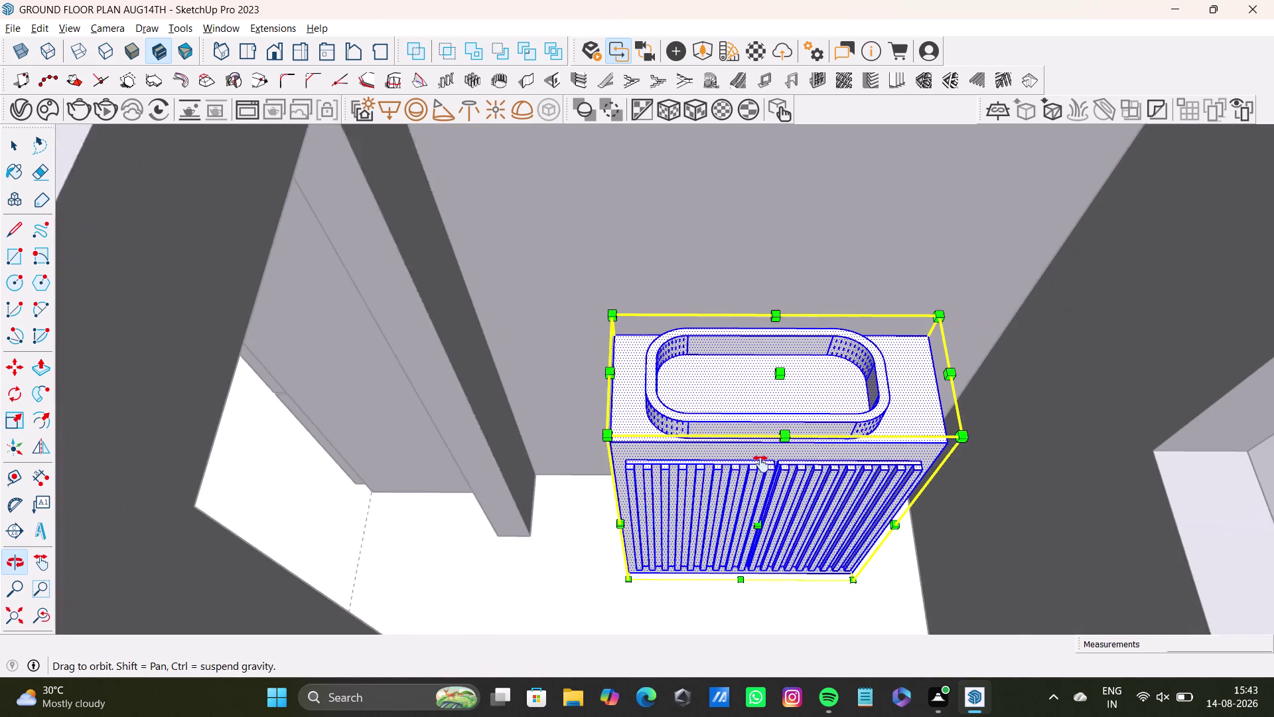
middle_drag(761, 464, 759, 464)
drag(766, 367, 762, 341)
key(space)
Orbit around the stretched vanity to inspect its side and reselect it.
middle_drag(791, 457, 796, 464)
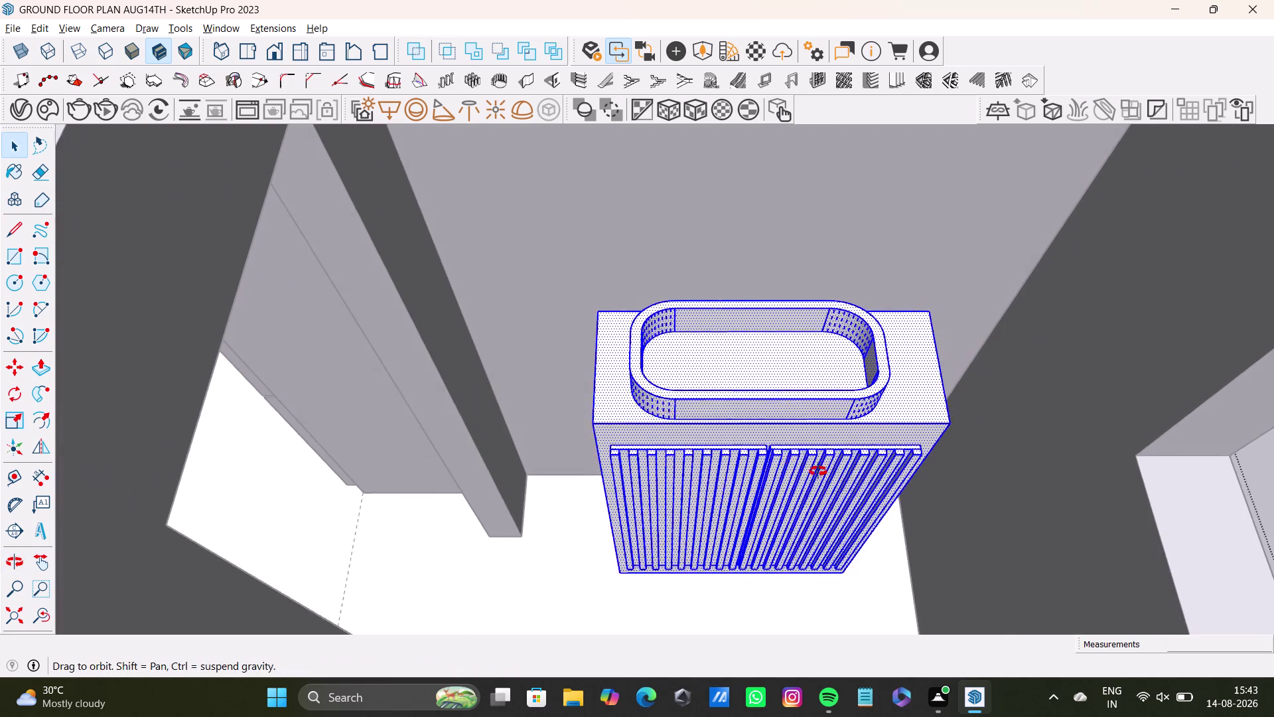
middle_drag(796, 463, 989, 469)
middle_drag(744, 498, 844, 479)
key(space)
middle_drag(740, 566, 823, 420)
middle_drag(778, 417, 701, 385)
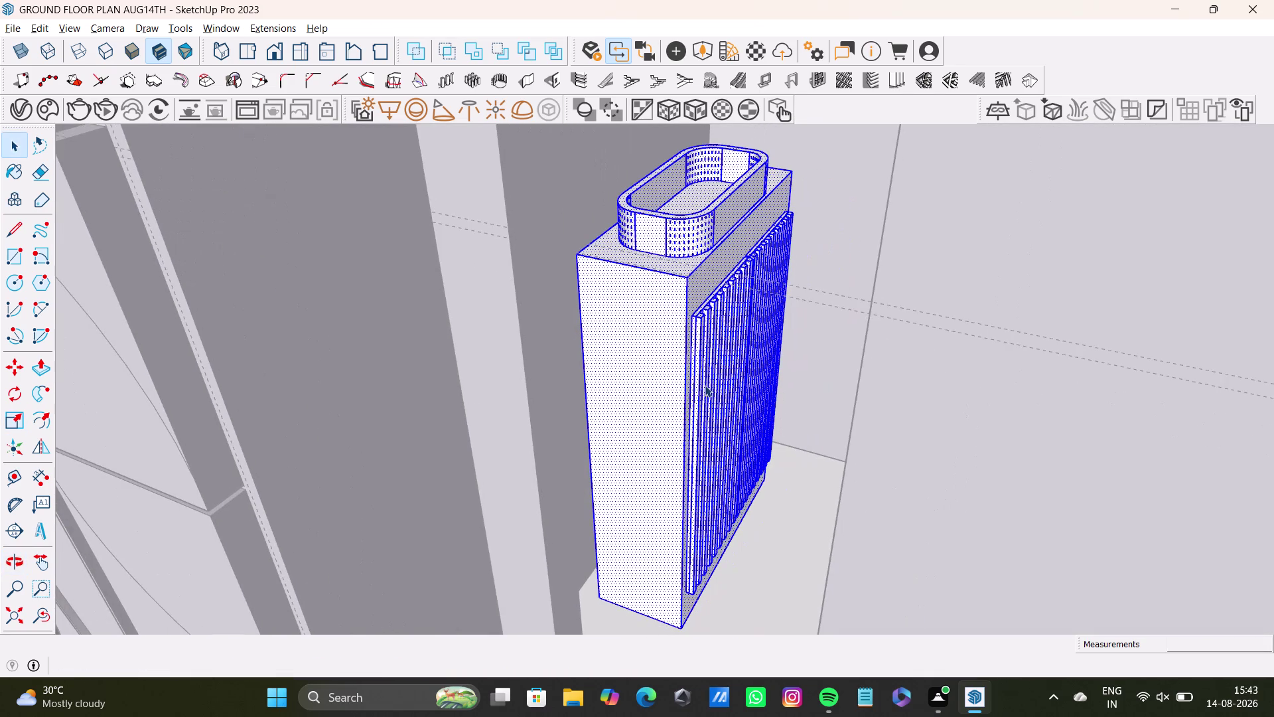
key(space)
click(656, 300)
Select the whole vanity unit and pick it up by its top corner.
key(m)
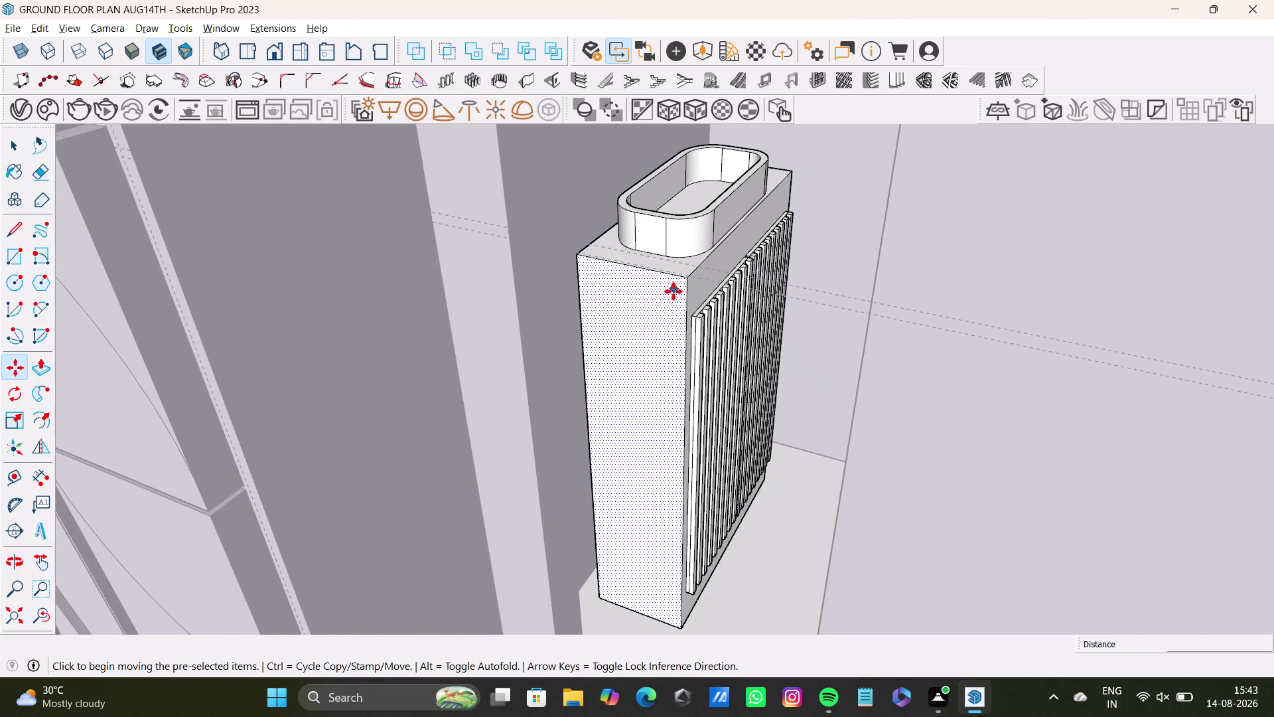
key(space)
key(space)
triple_click(667, 315)
click(666, 315)
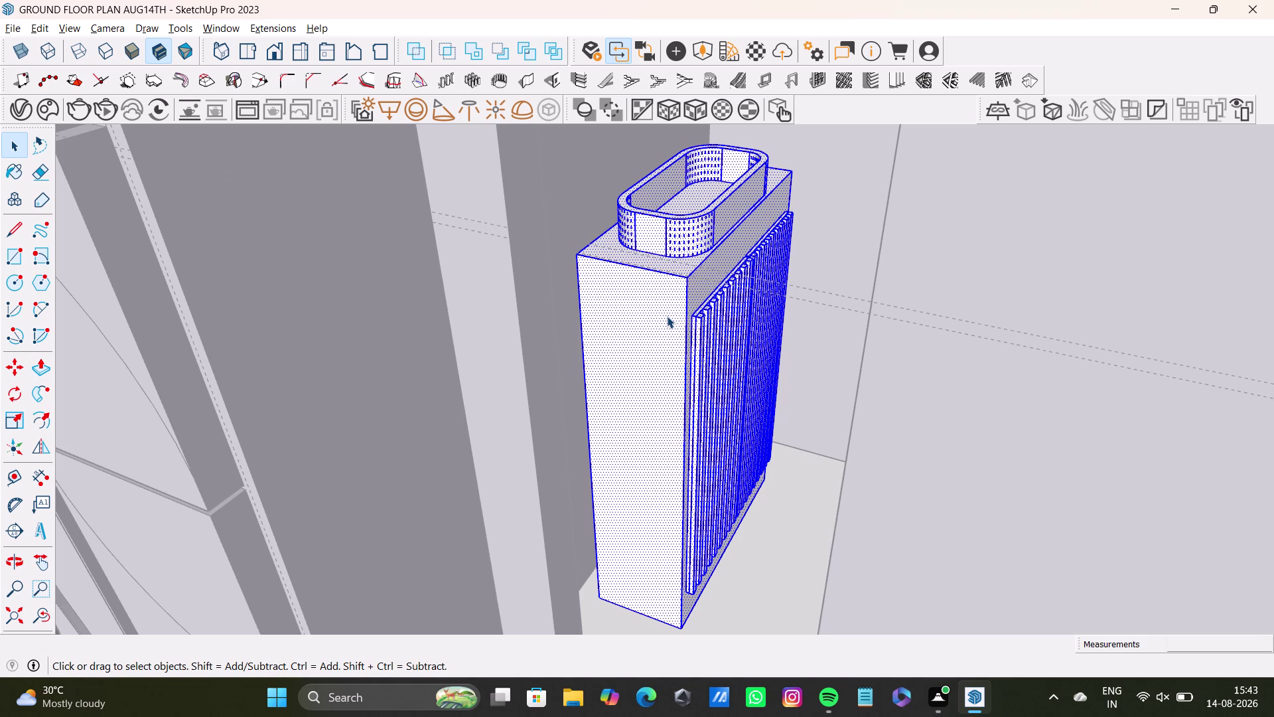
key(m)
drag(583, 255, 570, 195)
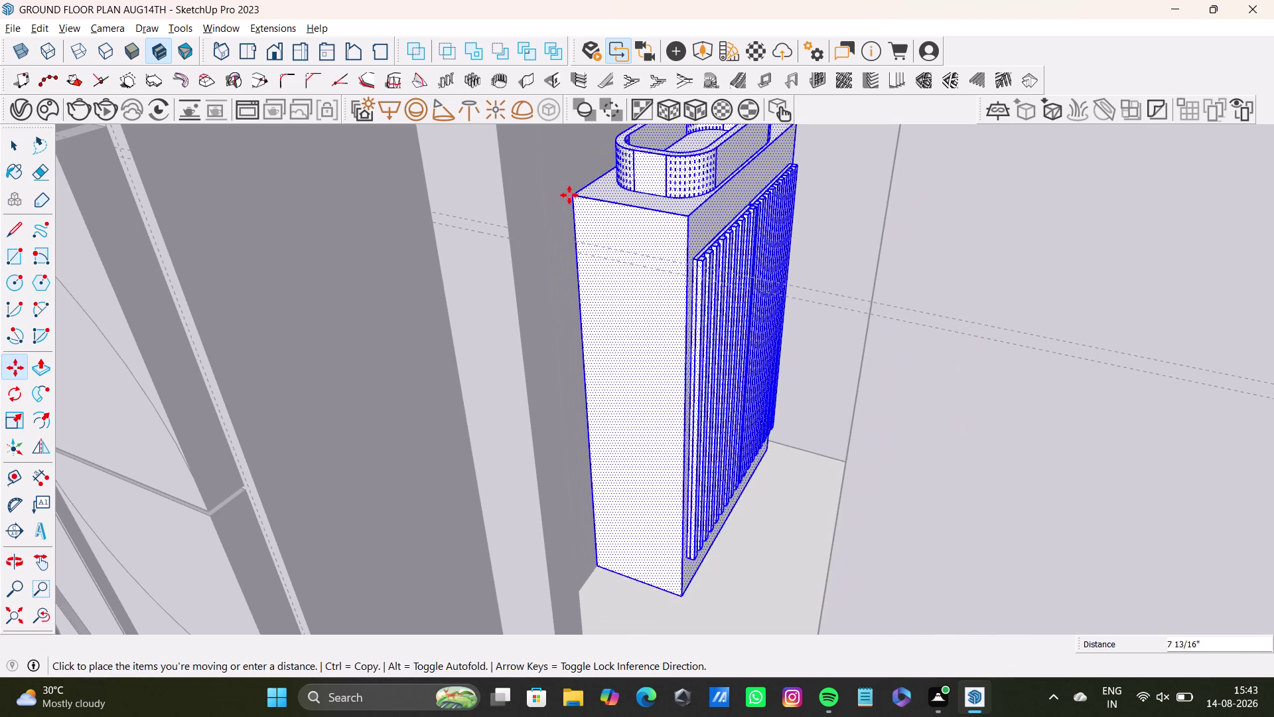
drag(569, 195, 558, 192)
Carry the vanity's bottom corner down toward the bathroom floor.
middle_drag(678, 417, 706, 280)
middle_drag(698, 486, 701, 446)
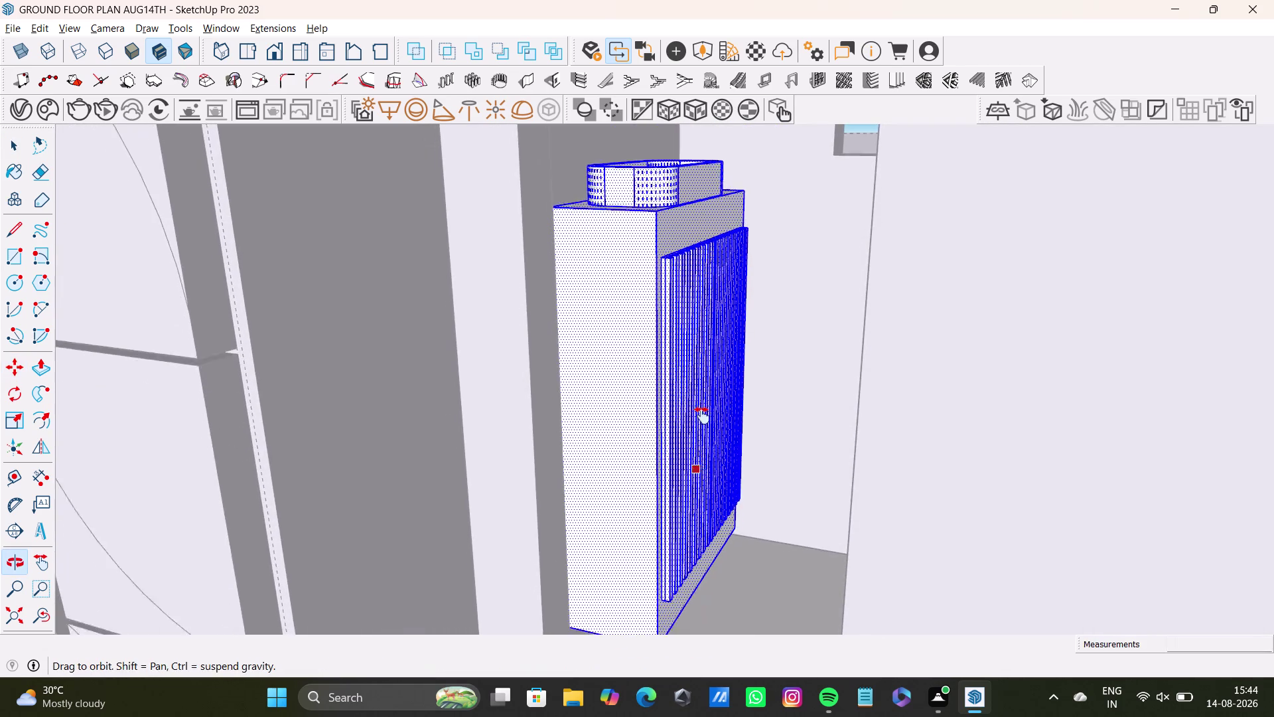
middle_drag(700, 445, 702, 308)
middle_drag(697, 488, 704, 409)
drag(656, 566, 655, 579)
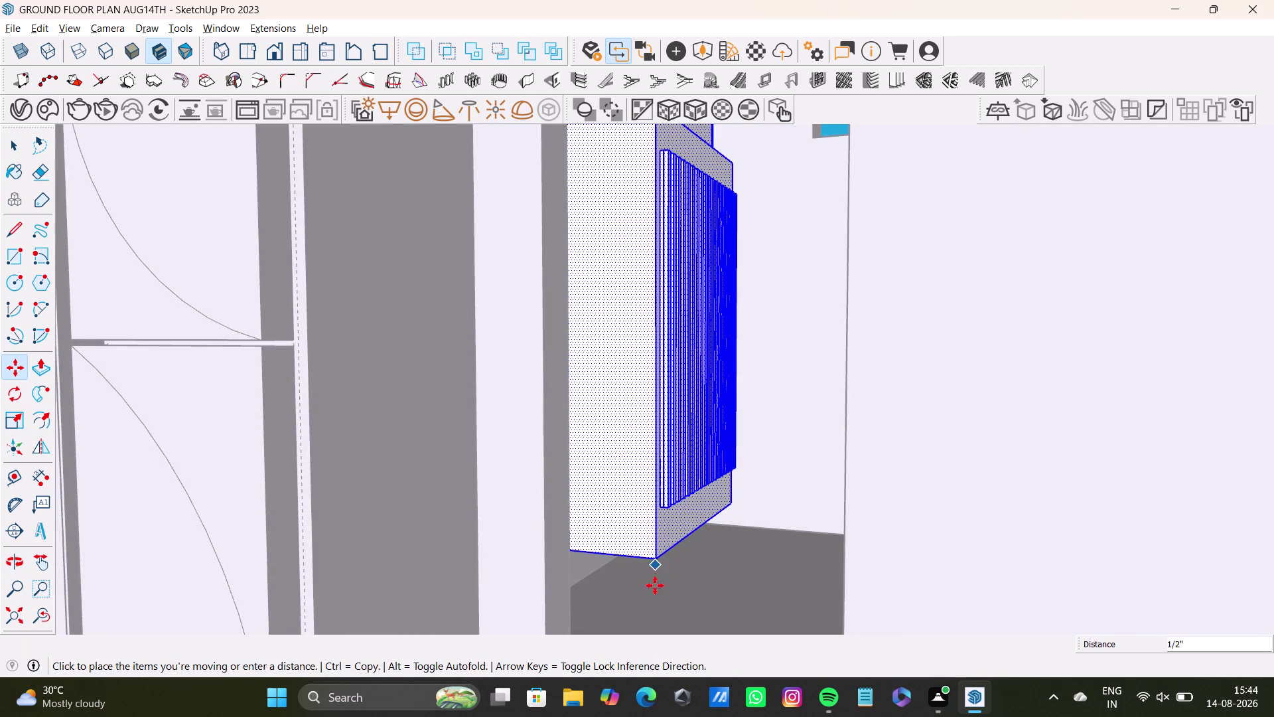
drag(655, 578, 659, 611)
middle_drag(686, 580, 714, 376)
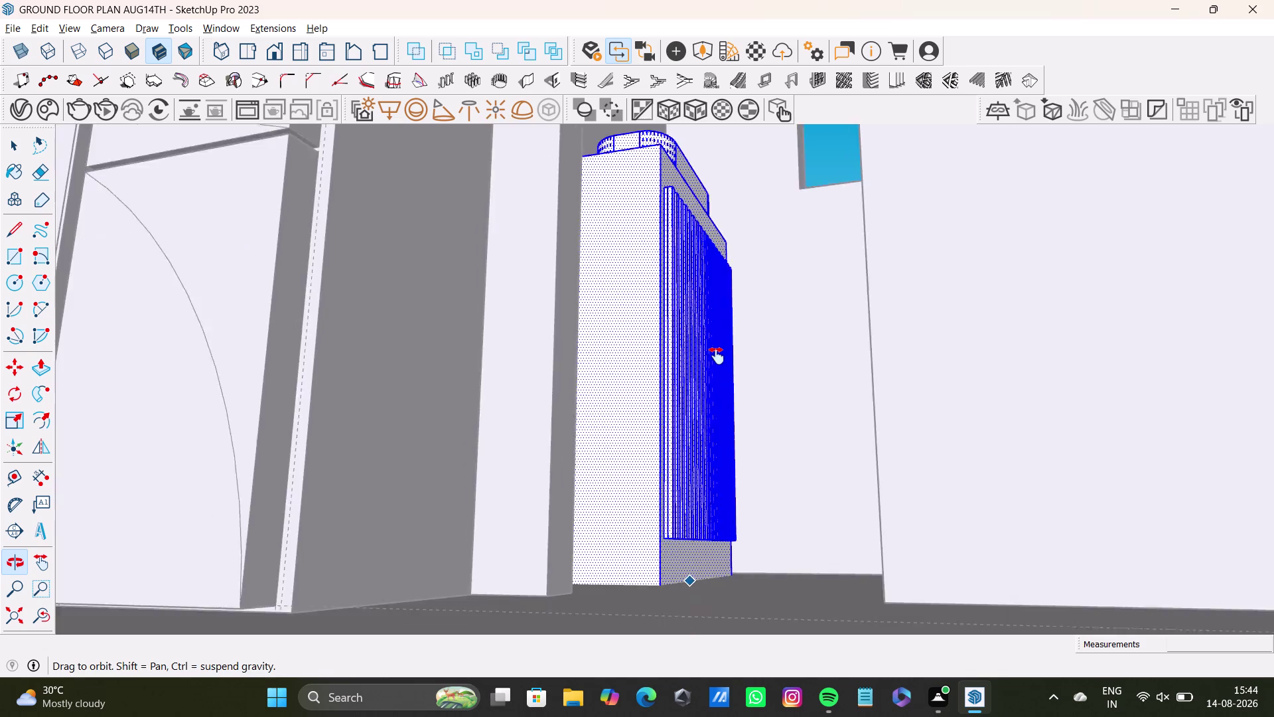
middle_drag(714, 377, 717, 327)
Snap the vanity's bottom corner onto the floor and place it.
drag(663, 507, 670, 474)
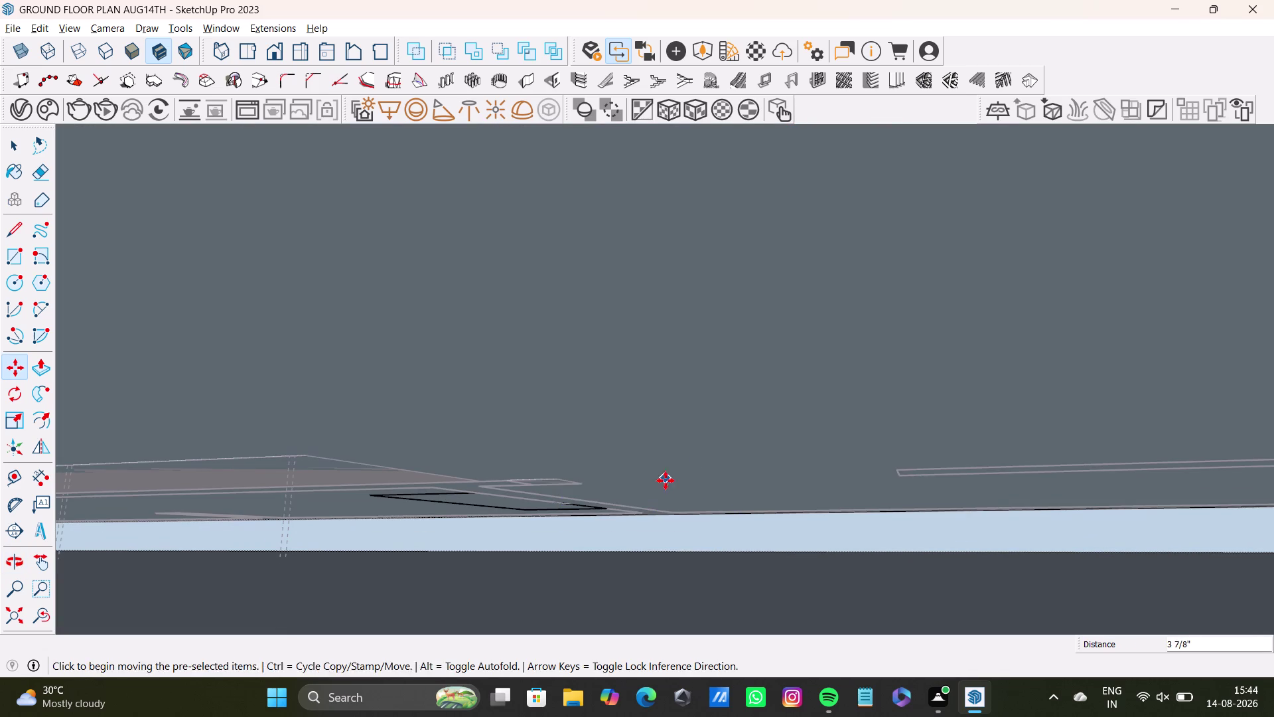
middle_drag(665, 480, 649, 629)
drag(685, 315, 689, 328)
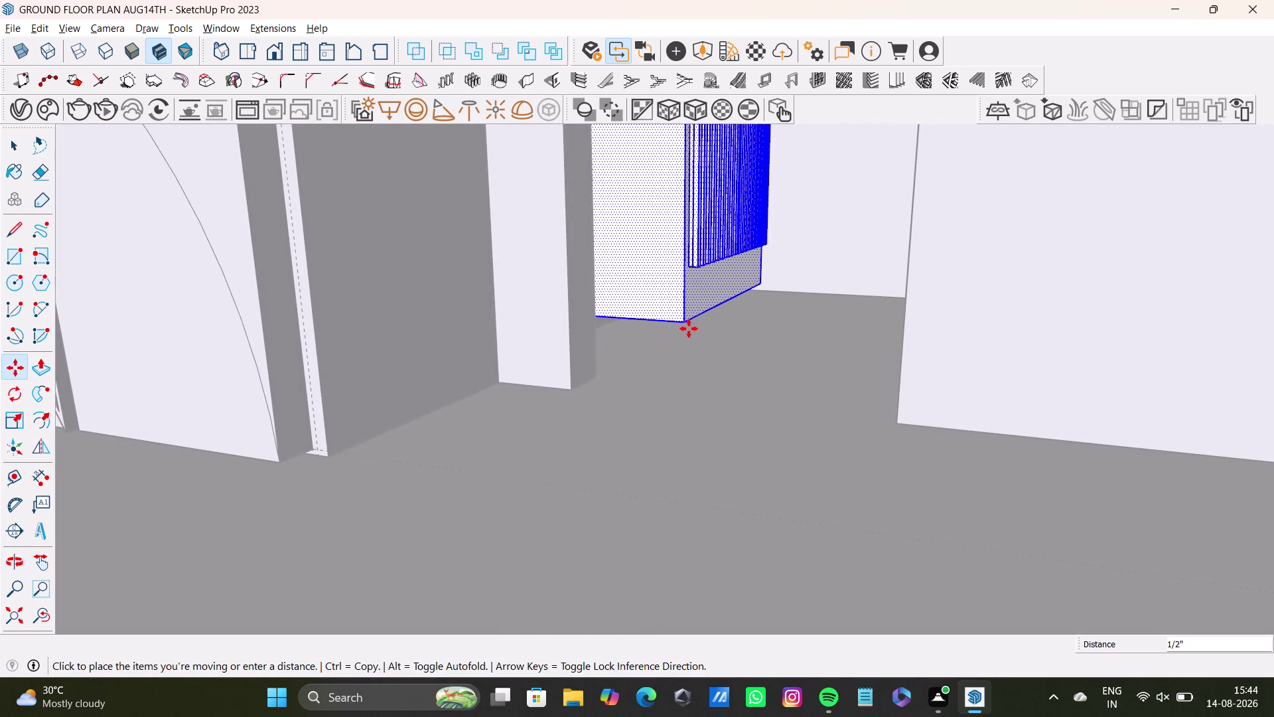
drag(689, 329, 694, 348)
scroll(down, 3)
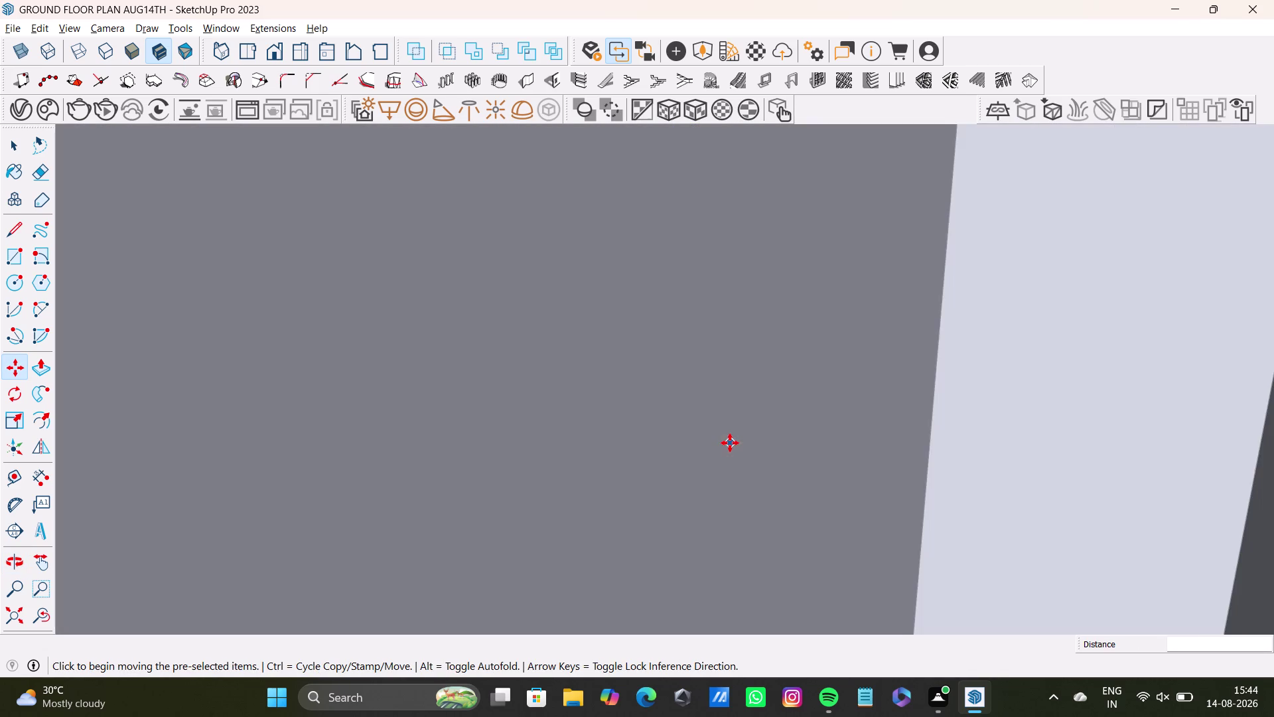
scroll(down, 3)
click(14, 616)
scroll(up, 3)
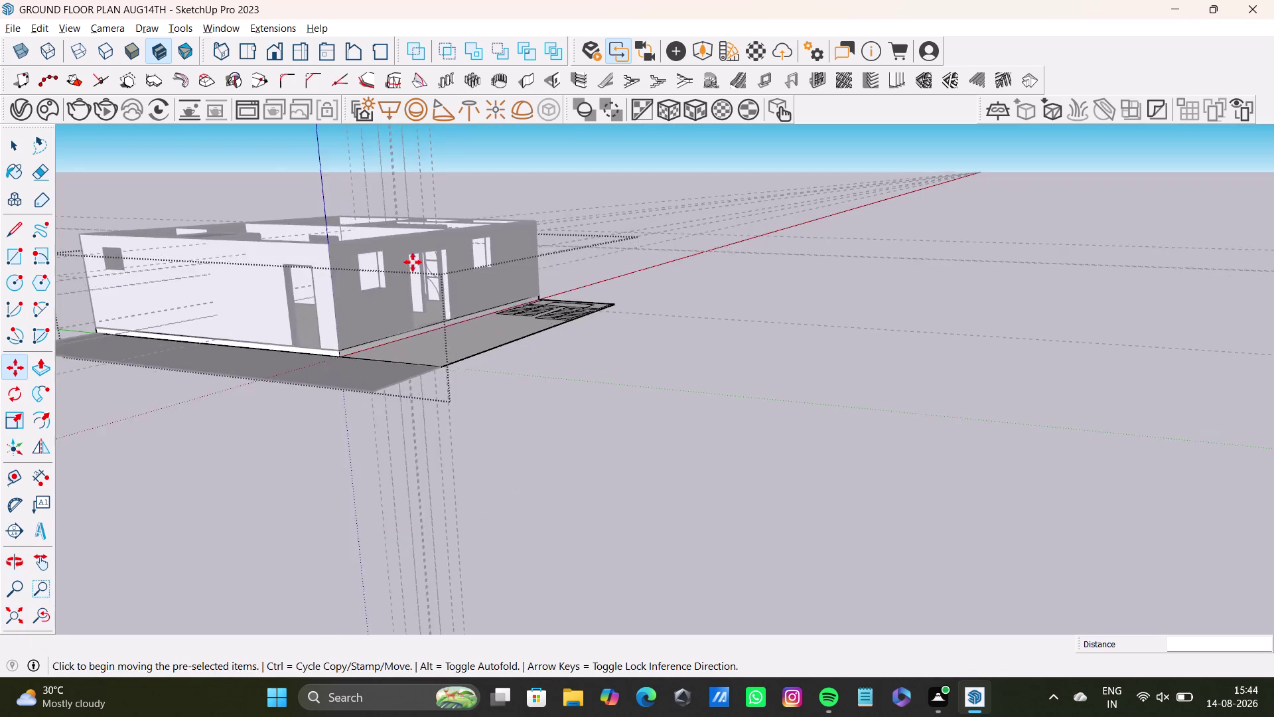
Orbit down over the house into the bathroom holding the vanity.
scroll(up, 3)
middle_drag(418, 259, 408, 600)
scroll(up, 3)
middle_drag(532, 375, 714, 453)
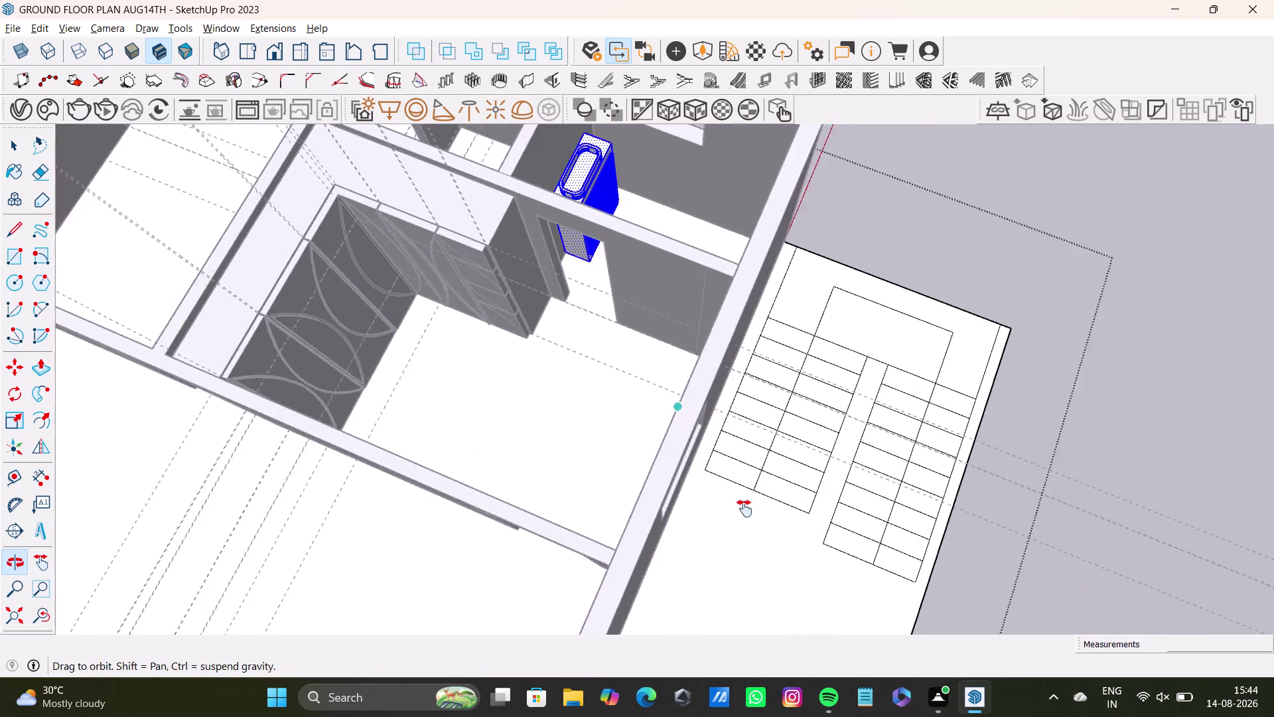
middle_drag(714, 453, 755, 537)
middle_drag(633, 463, 1043, 476)
middle_drag(683, 452, 894, 342)
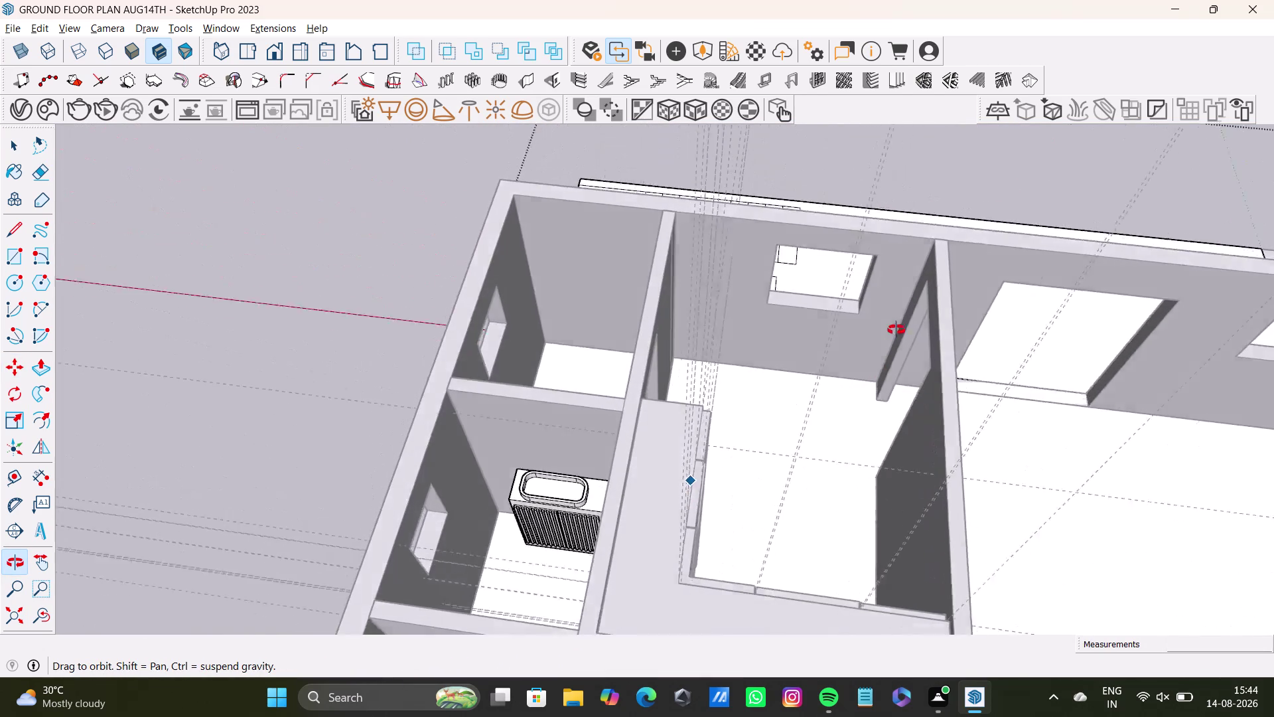
middle_drag(894, 342, 476, 386)
middle_drag(856, 344, 743, 507)
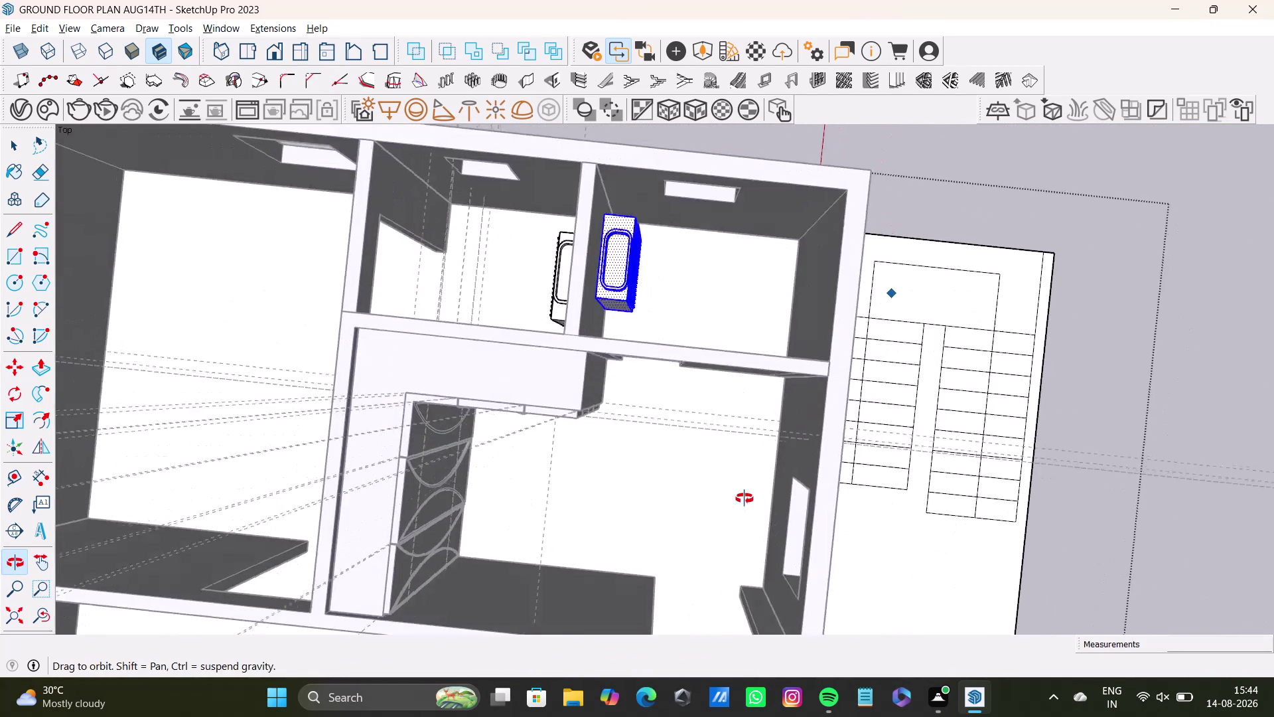
middle_drag(743, 507, 410, 334)
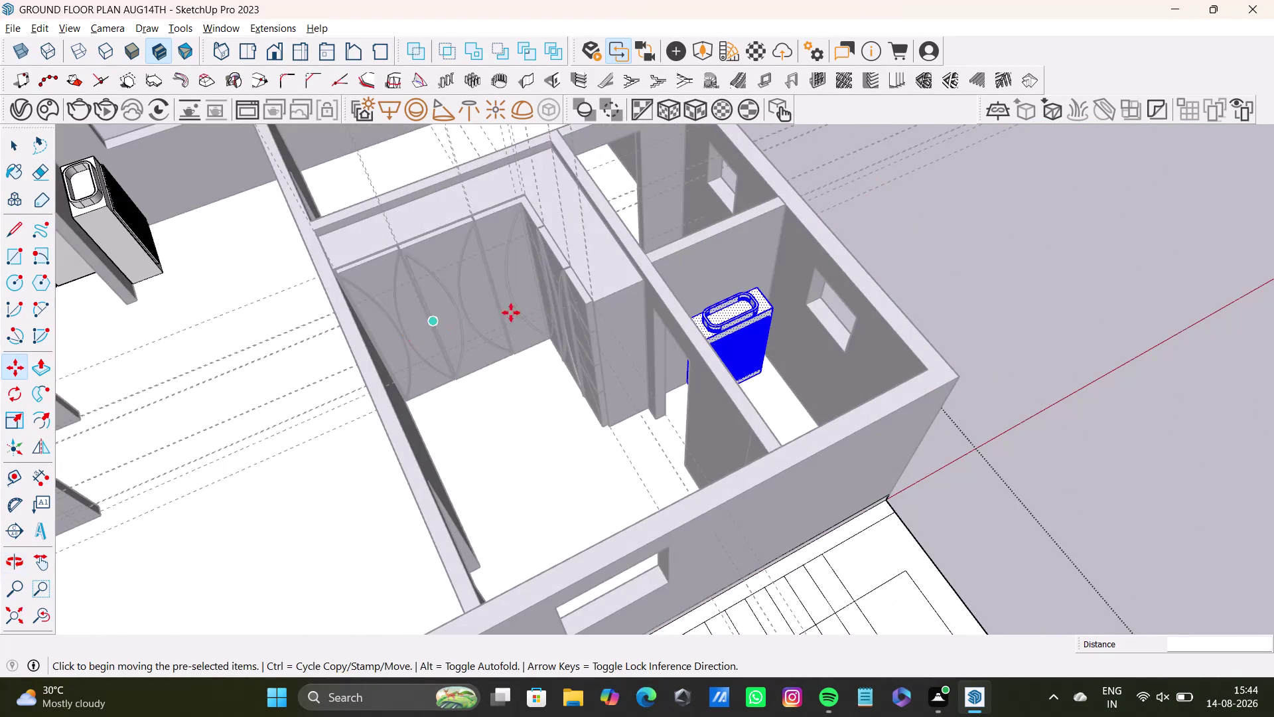
scroll(up, 3)
middle_drag(758, 373, 393, 415)
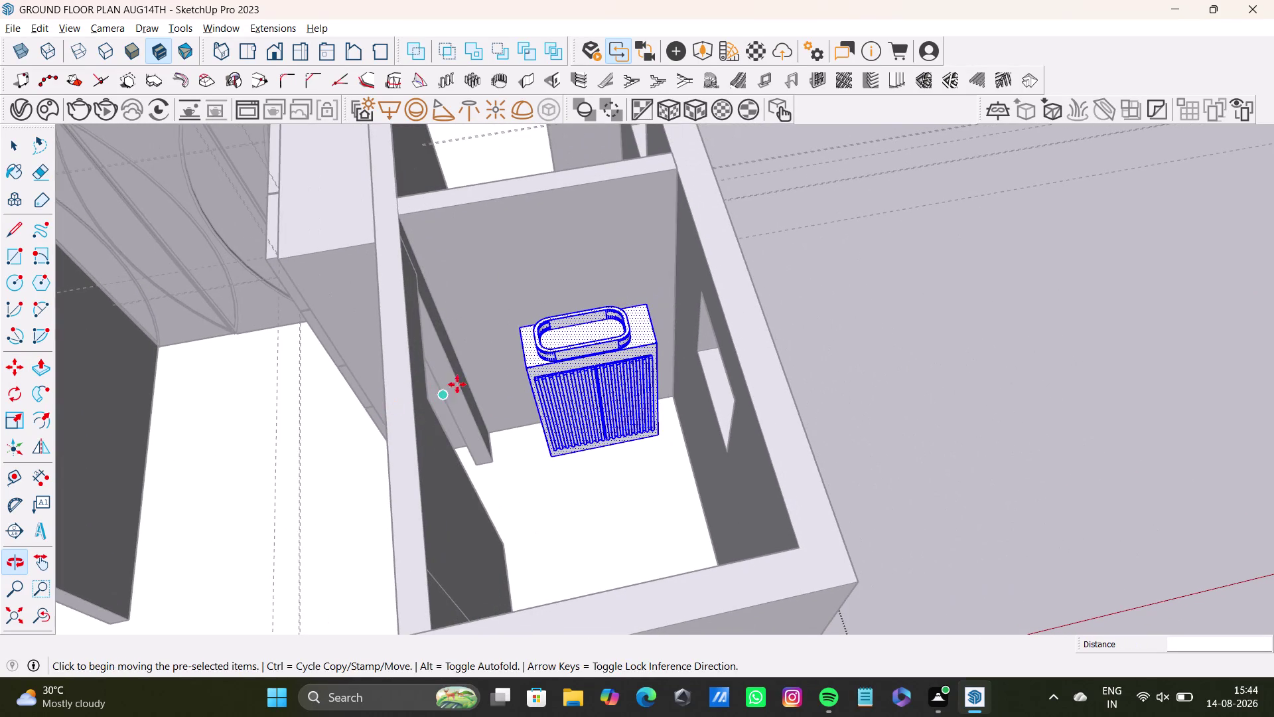
Open the vanity component for editing and select all its parts.
key(space)
click(618, 381)
double_click(648, 340)
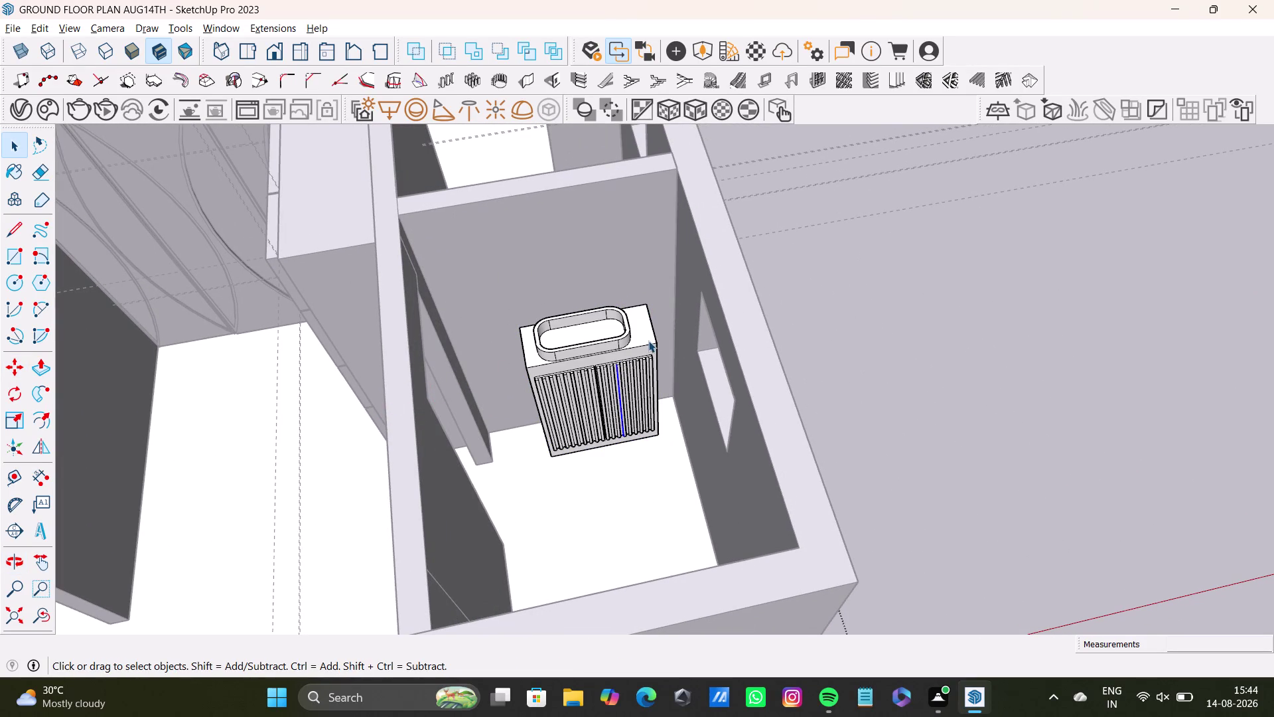
double_click(648, 345)
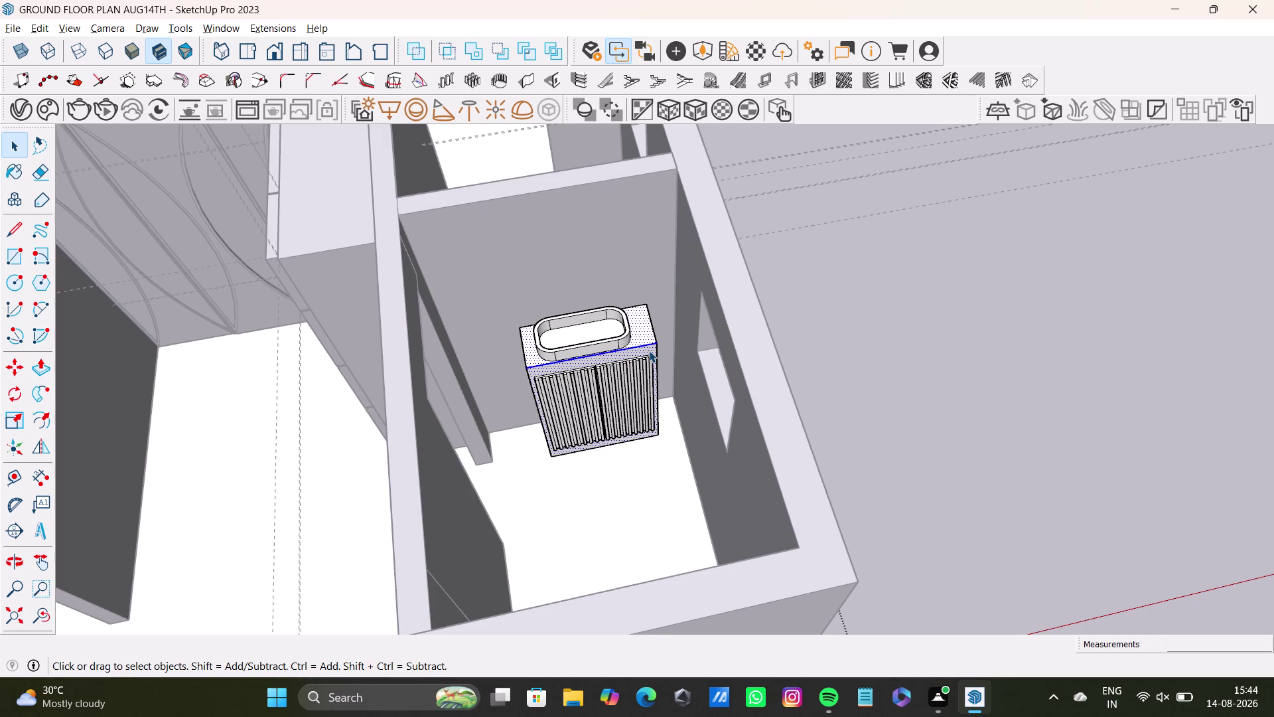
key(space)
triple_click(594, 365)
Scale the selected vanity along one side to about 1.08.
click(593, 364)
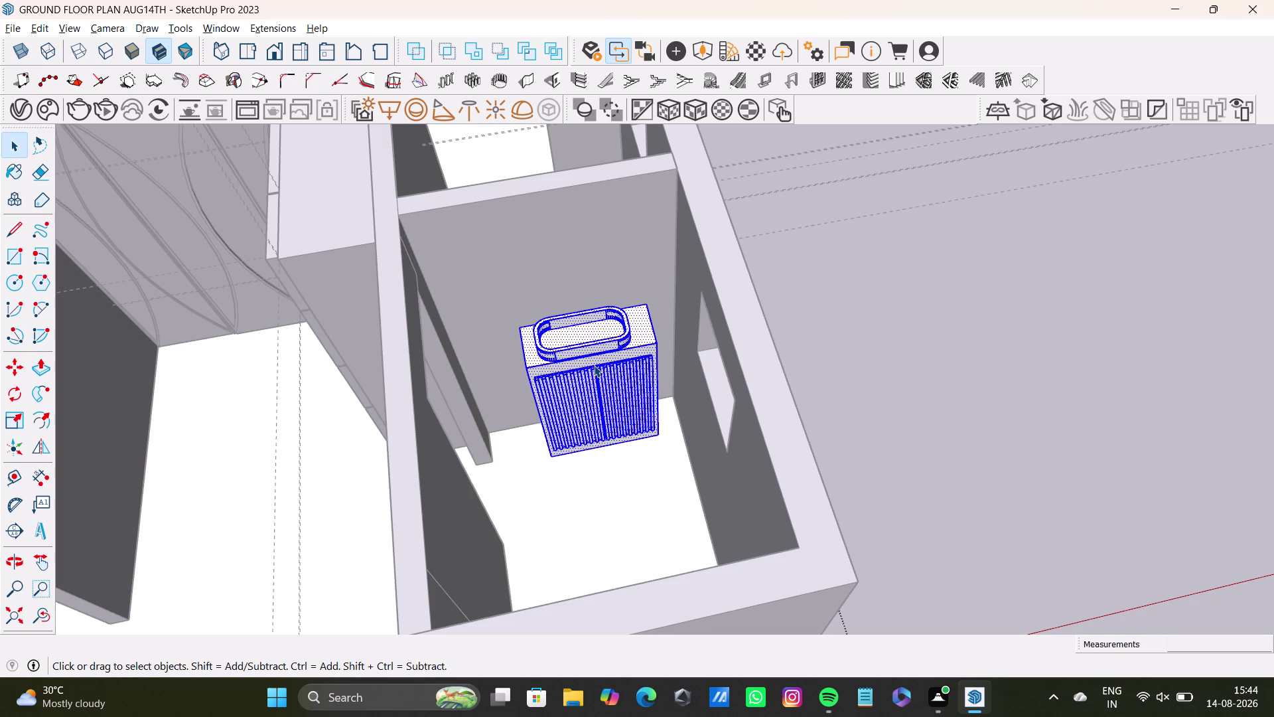
key(s)
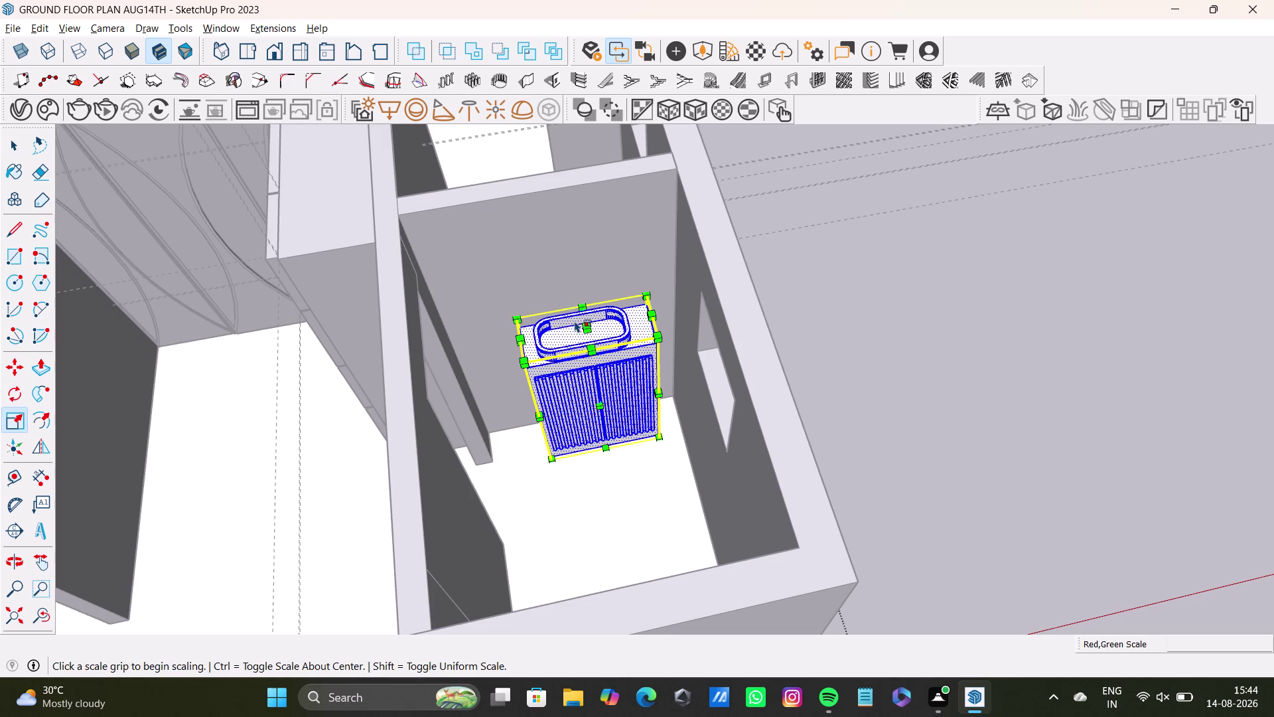
drag(582, 326, 589, 347)
middle_drag(564, 431, 567, 430)
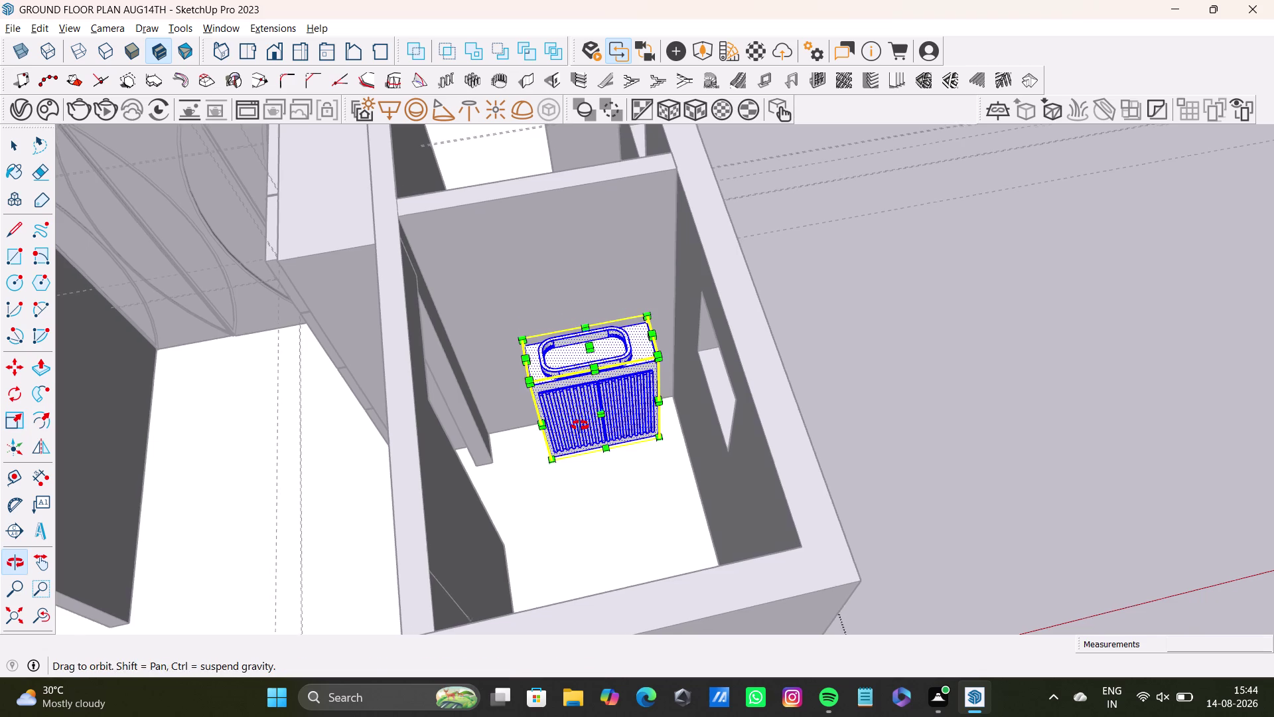
middle_drag(567, 431, 830, 341)
drag(579, 470, 573, 471)
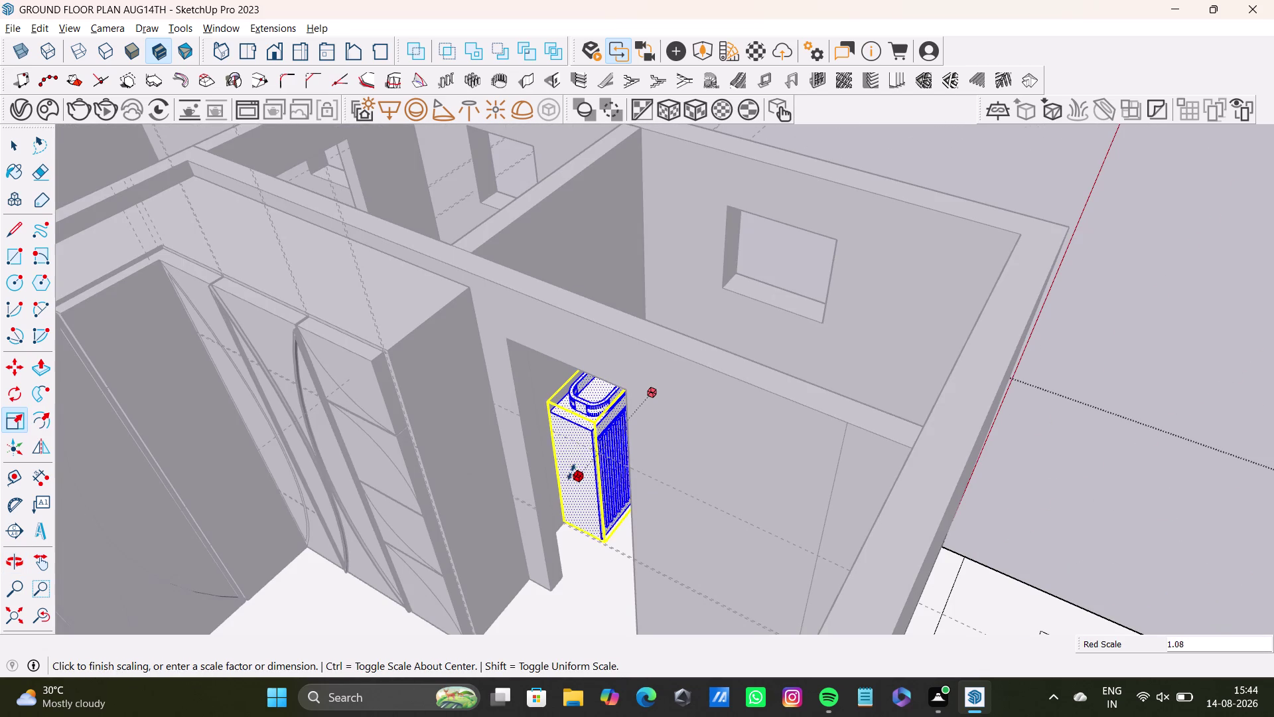
drag(572, 470, 571, 472)
Orbit past the wardrobe wall and over the bathrooms to check the widened vanity.
middle_drag(581, 477, 290, 504)
scroll(up, 3)
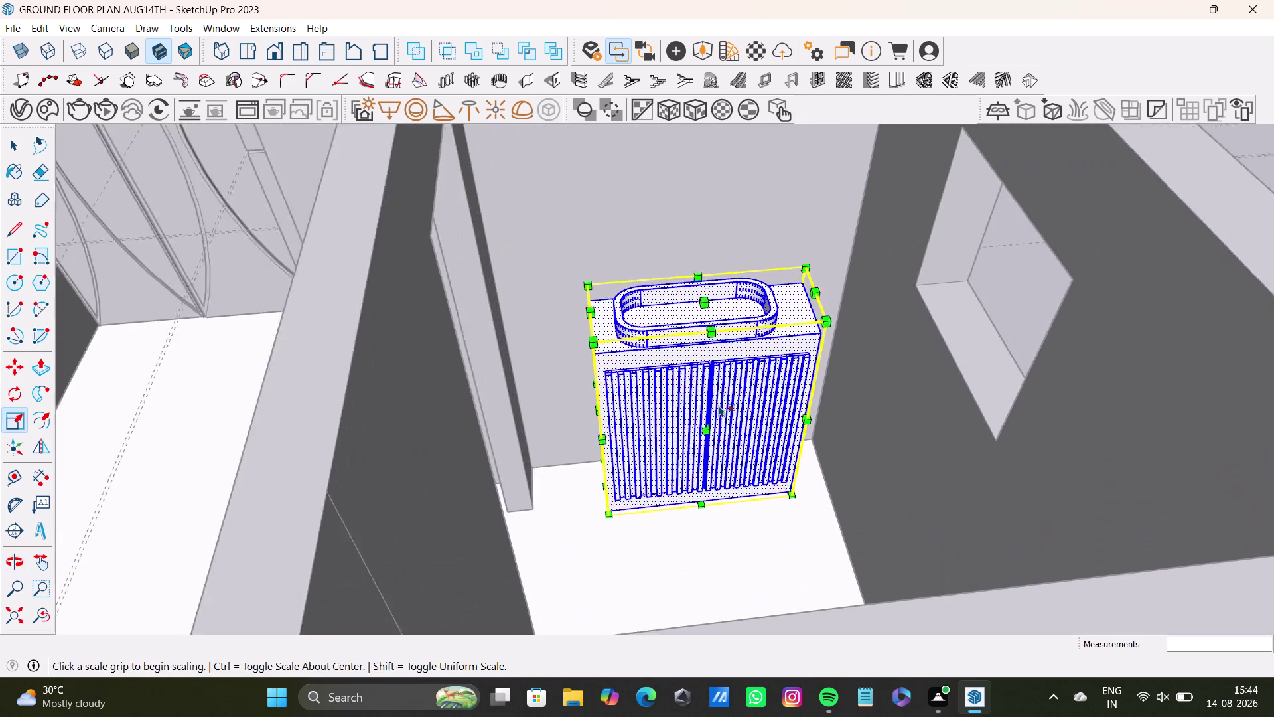
middle_drag(719, 403, 1075, 380)
key(space)
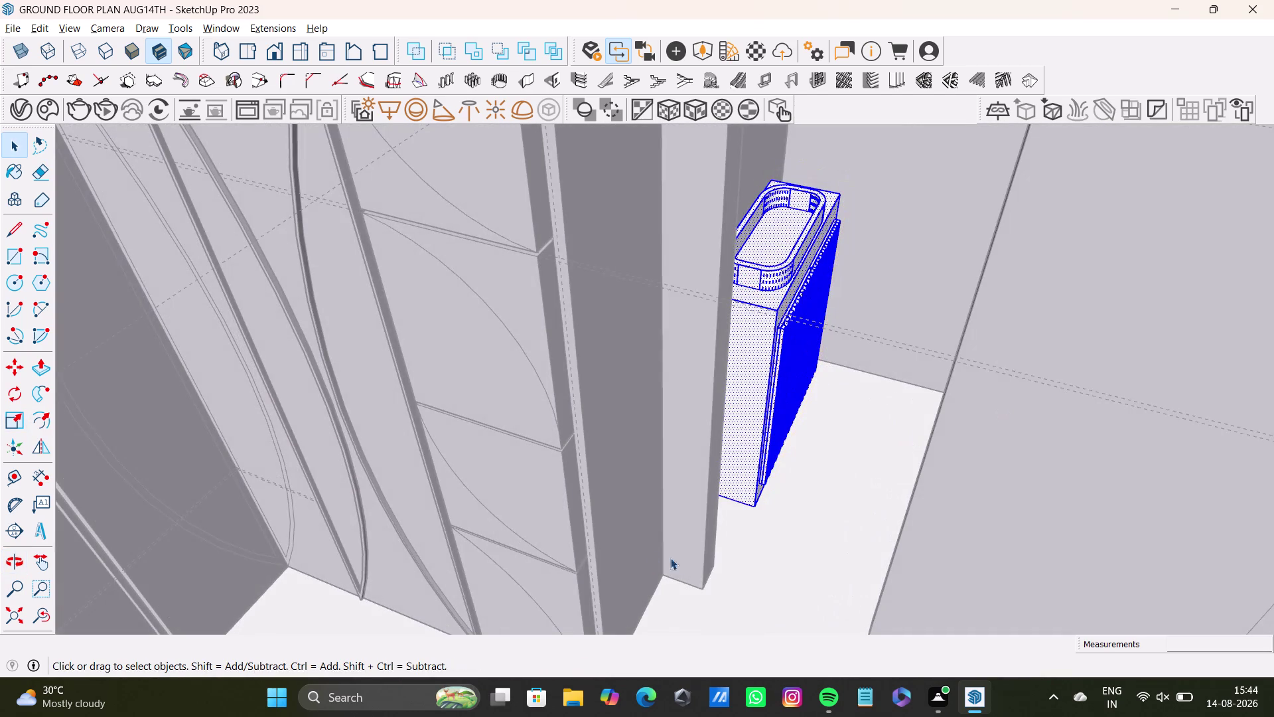
middle_drag(654, 544, 927, 634)
middle_drag(537, 453, 926, 443)
scroll(down, 3)
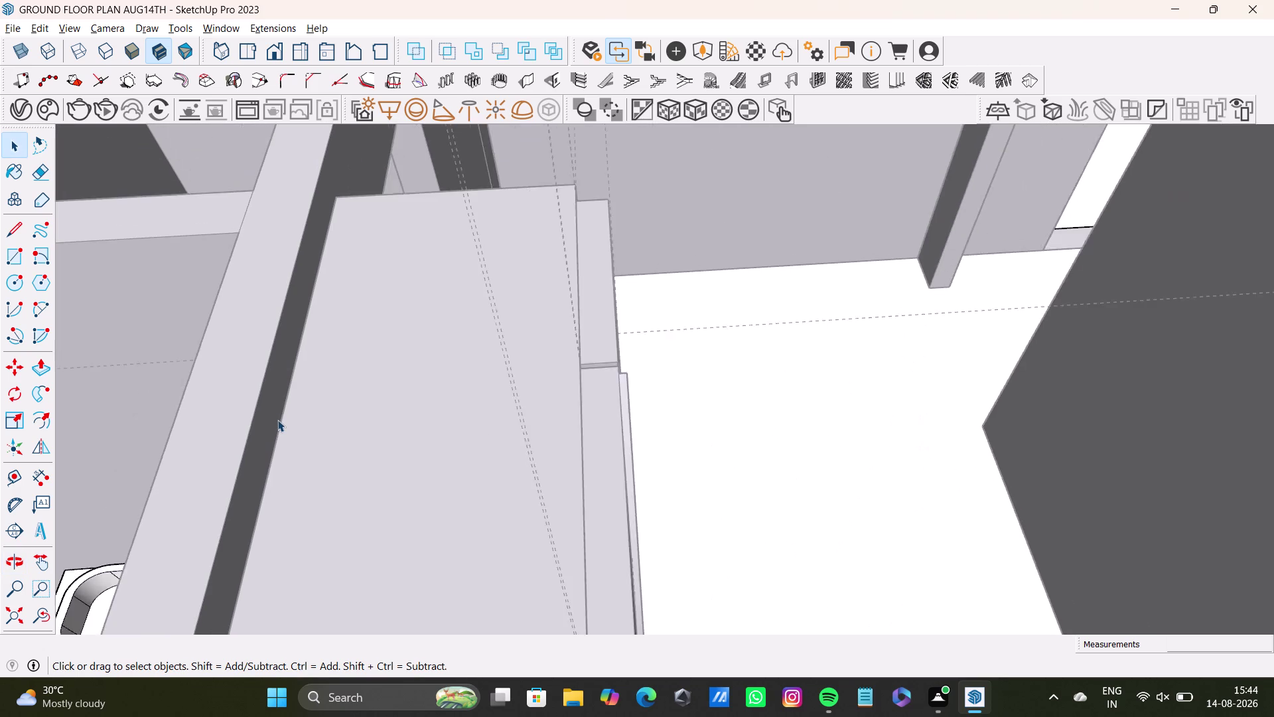
scroll(down, 3)
middle_drag(274, 431, 746, 397)
middle_drag(708, 518, 829, 391)
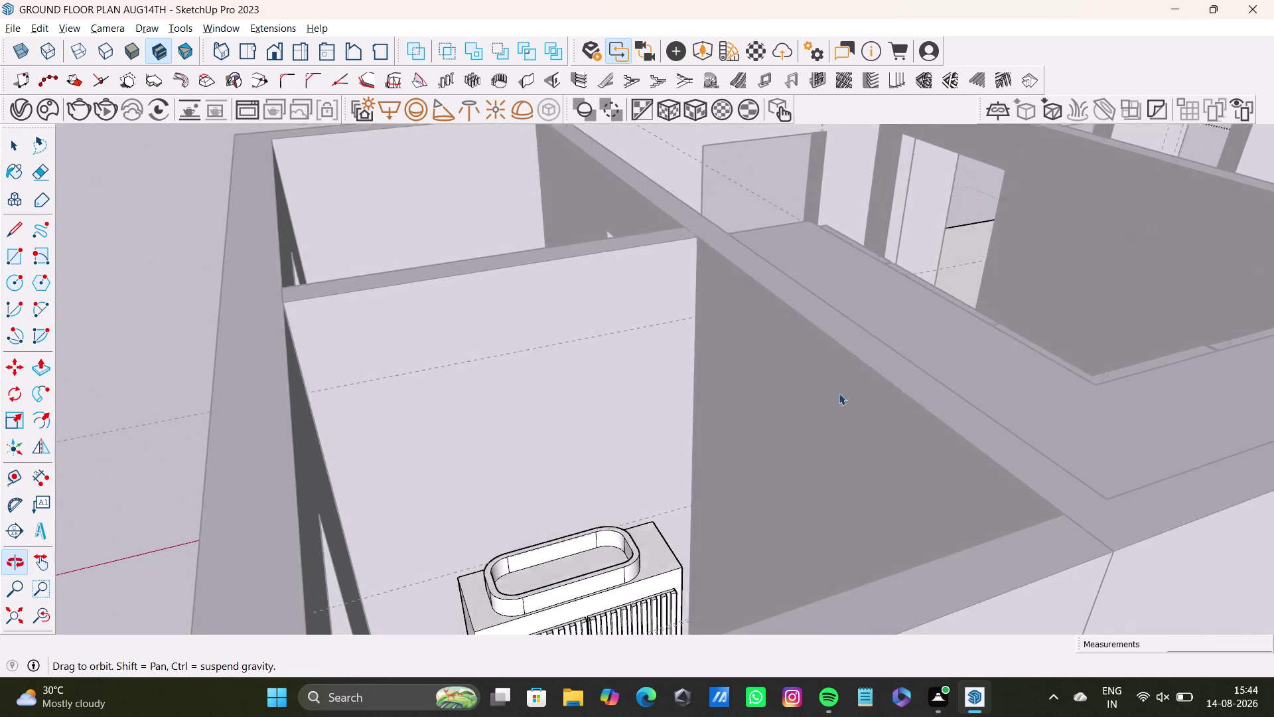
scroll(up, 3)
middle_drag(596, 565, 857, 472)
scroll(down, 3)
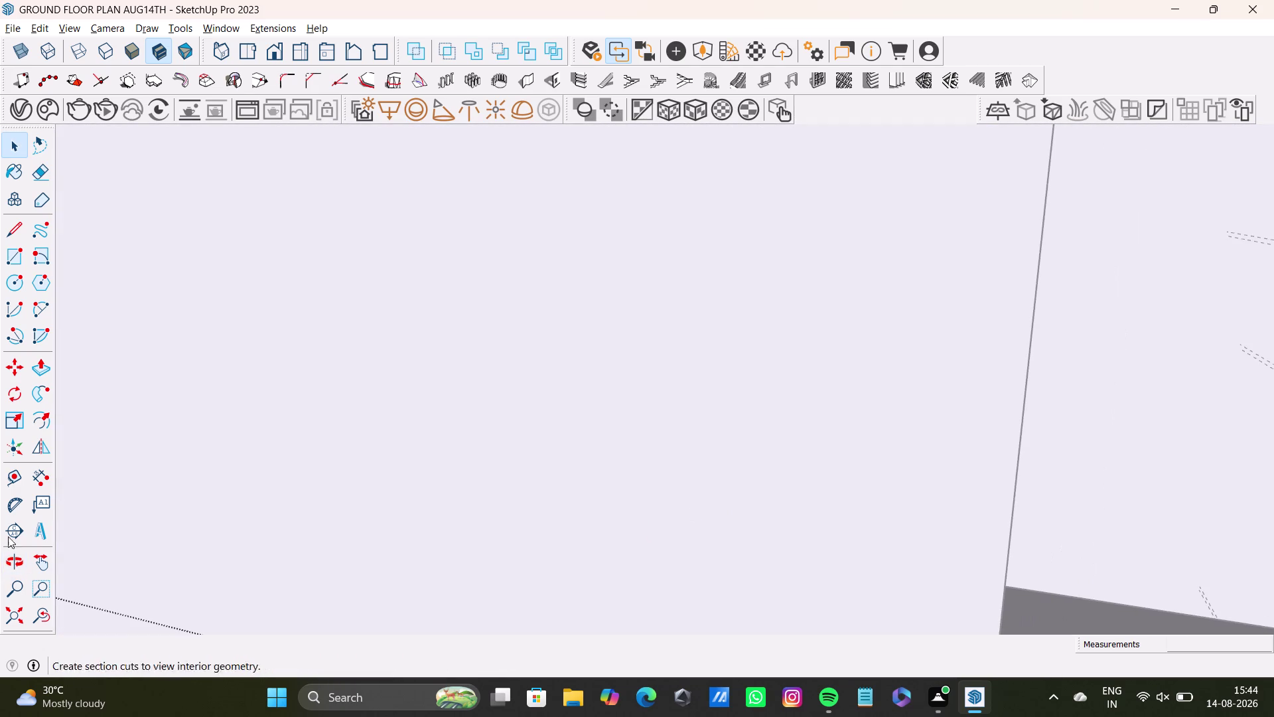
click(20, 617)
middle_drag(712, 385, 648, 660)
scroll(up, 3)
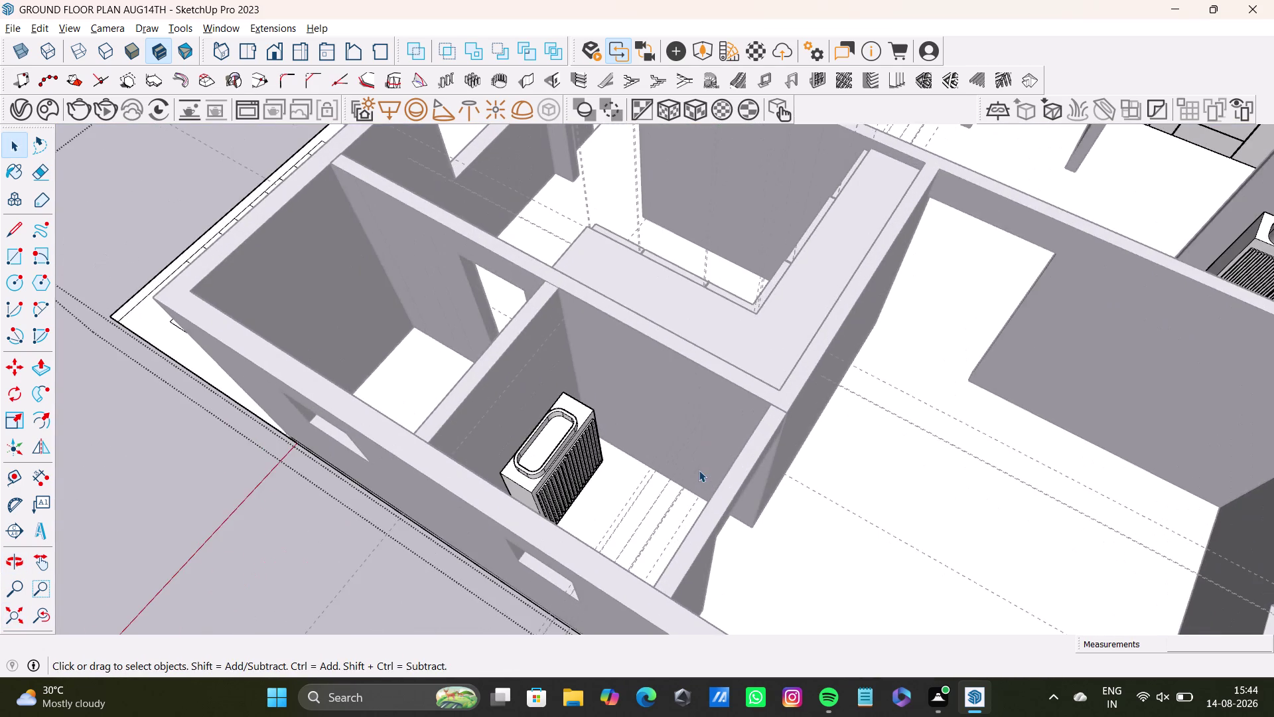
middle_drag(587, 468, 876, 527)
middle_drag(618, 547, 664, 623)
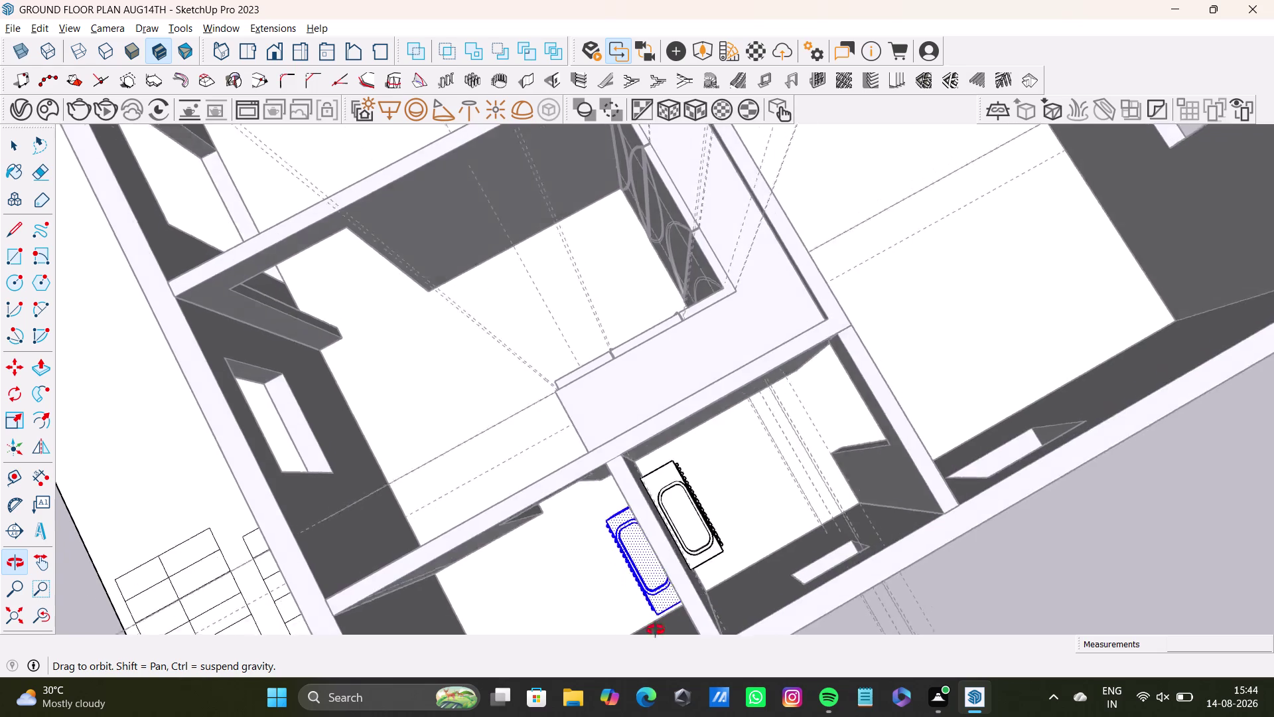
middle_drag(663, 623, 791, 467)
middle_drag(759, 547, 760, 622)
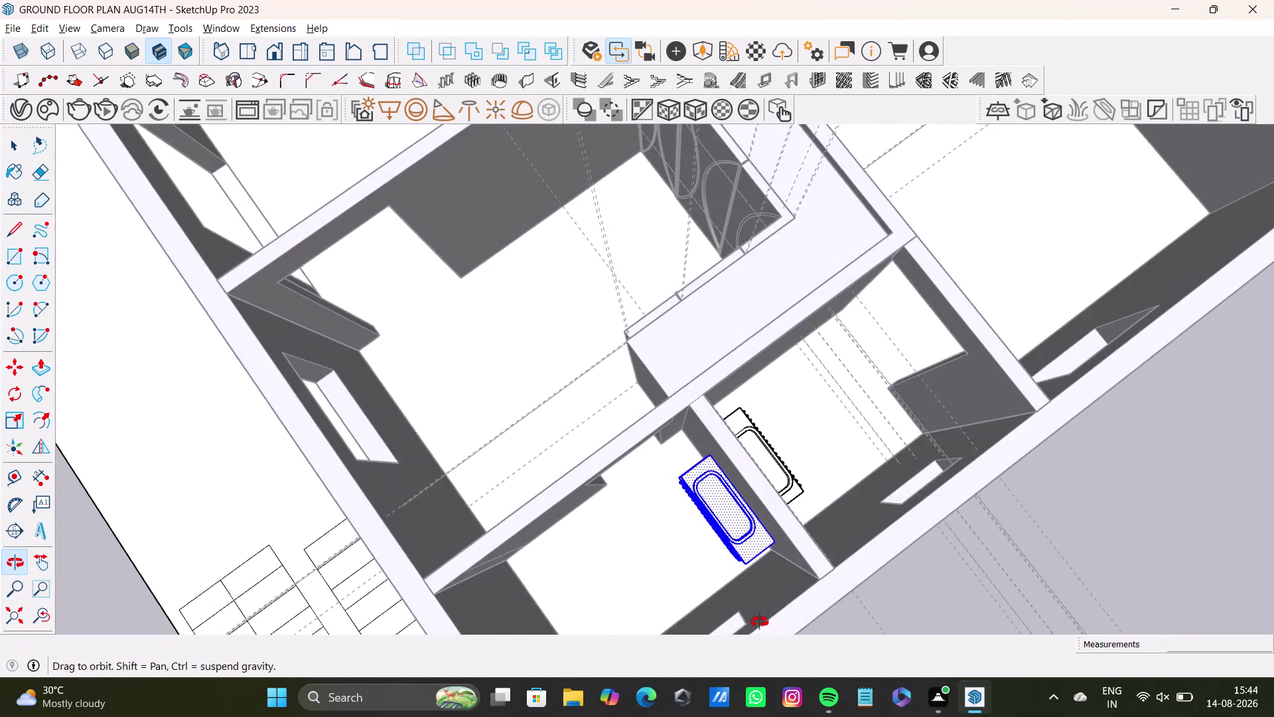
middle_drag(760, 622, 132, 612)
scroll(down, 3)
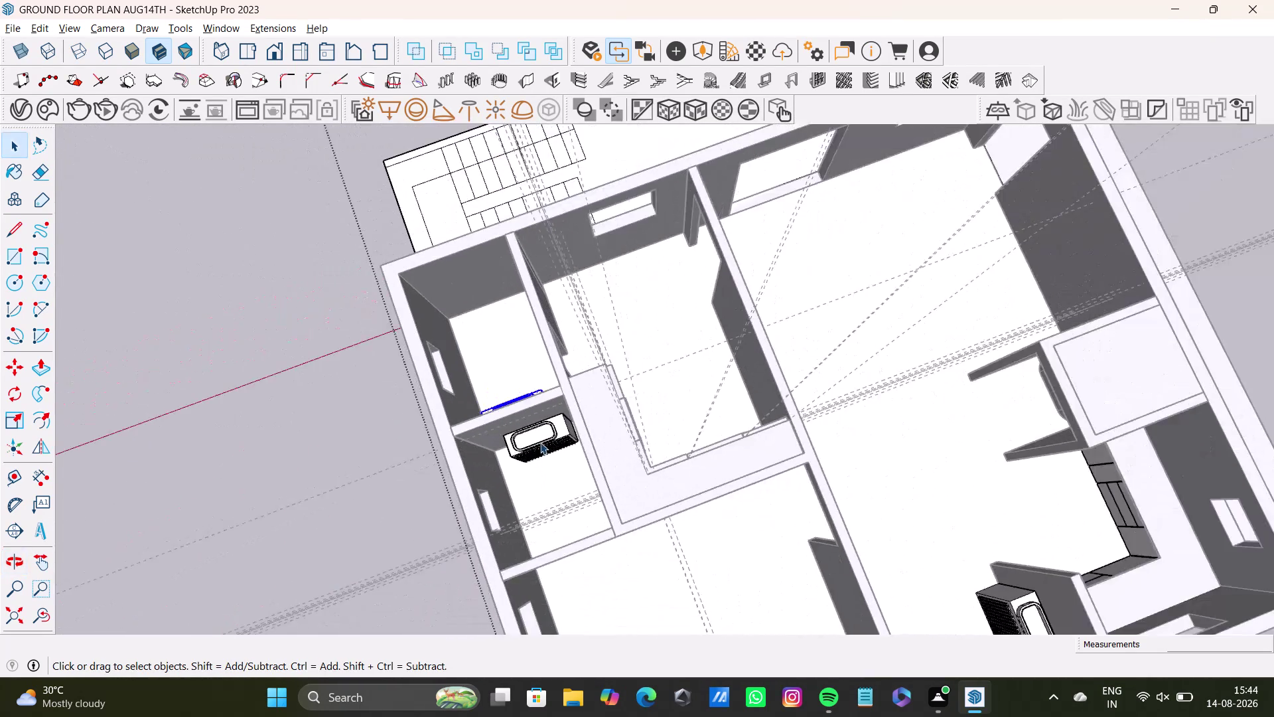
scroll(down, 3)
middle_drag(541, 444, 667, 354)
middle_drag(738, 486, 738, 487)
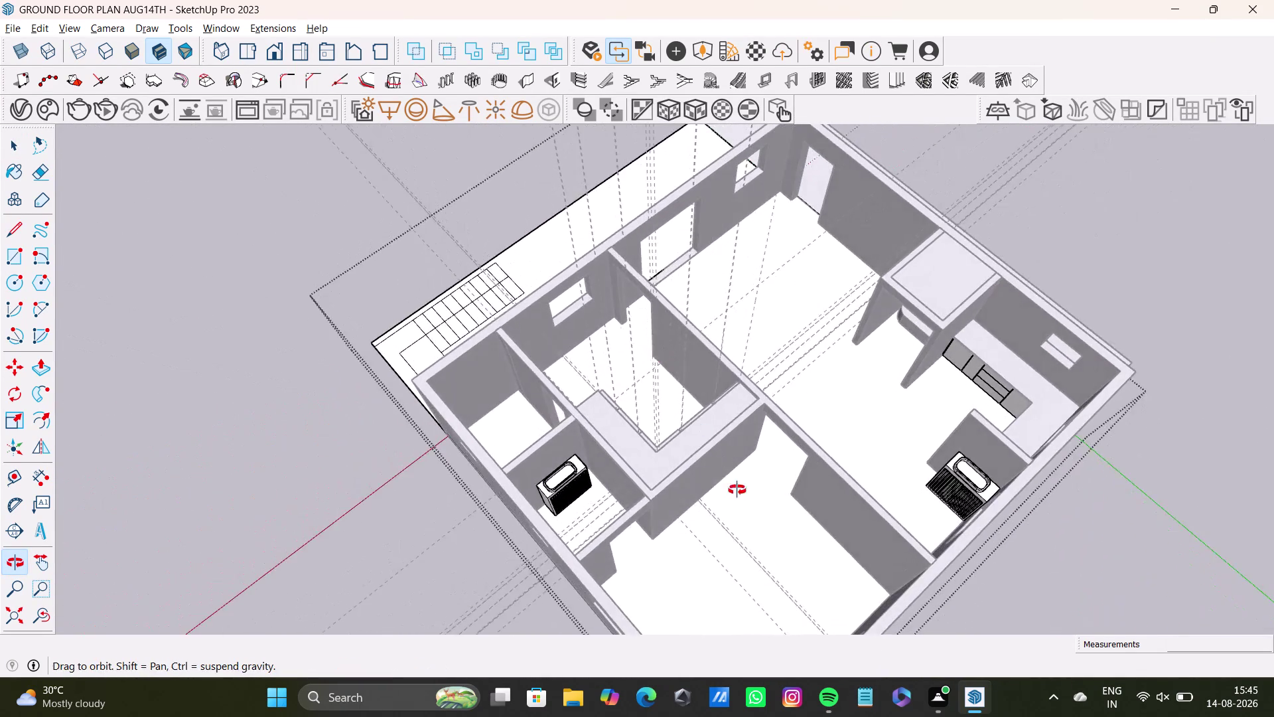
middle_drag(738, 487, 498, 560)
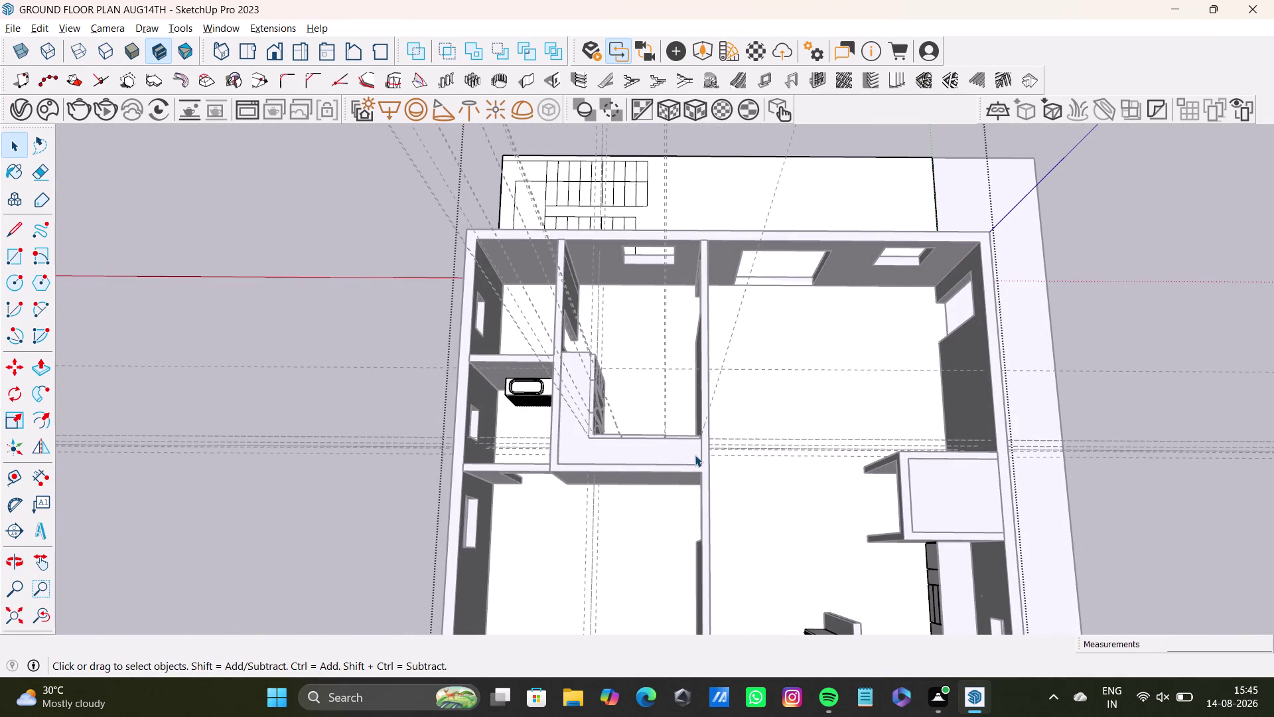